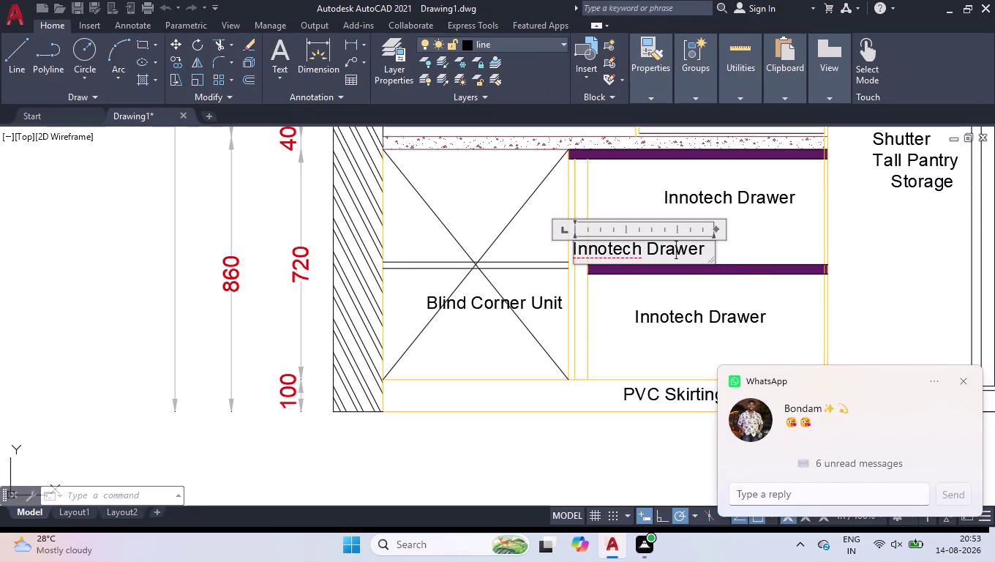
Change the copy beside the narrow strip to read 'Filler'.
key(f)
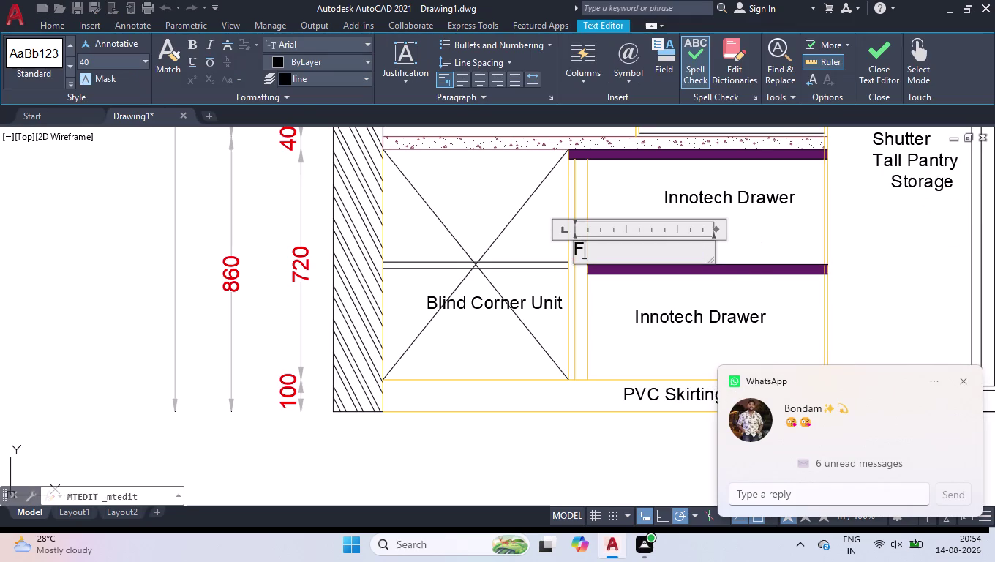
text(iller)
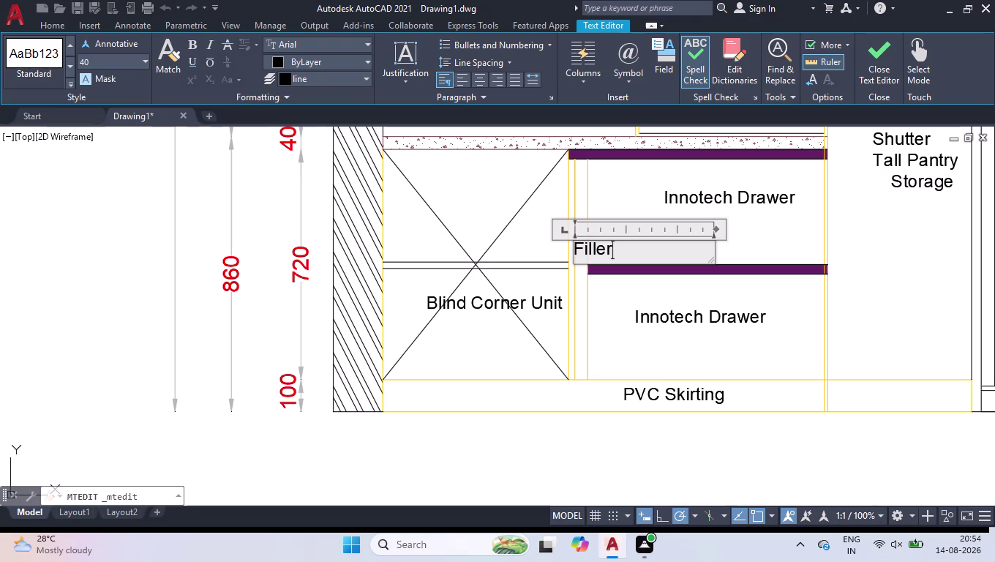
click(918, 314)
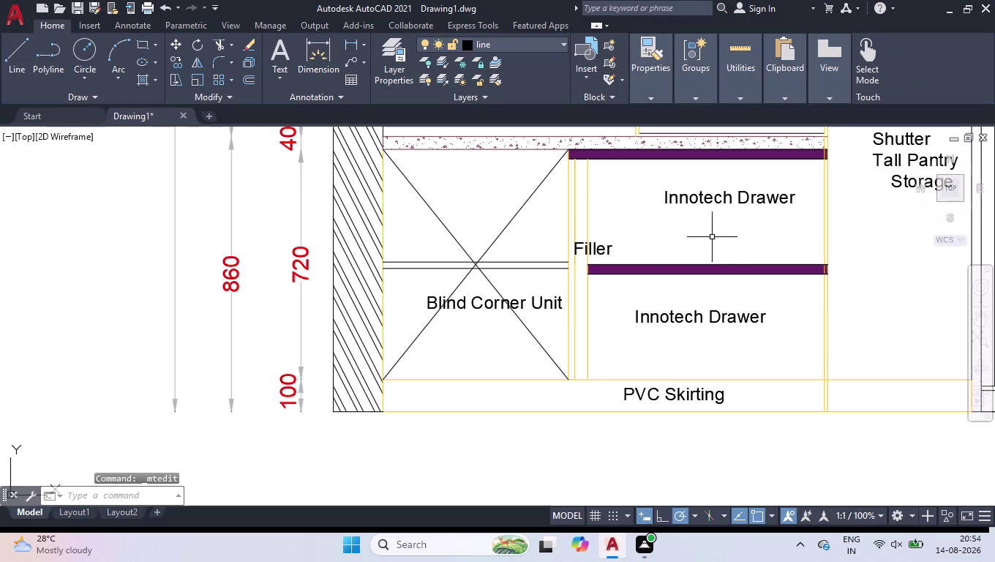
scroll(up, 3)
Rotate the Filler label 90° so it stands vertically in the filler strip.
click(541, 253)
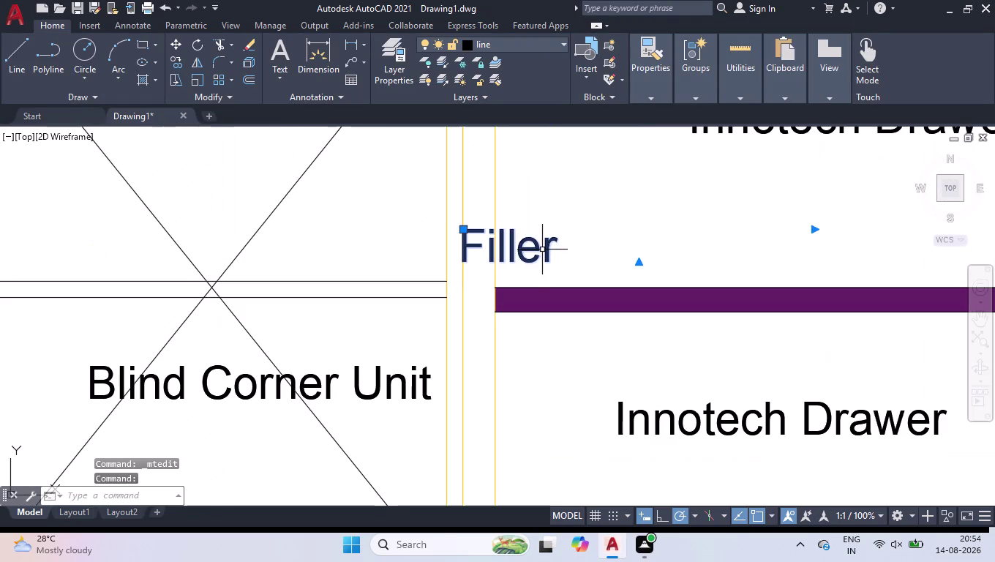
text(ro)
key(Return)
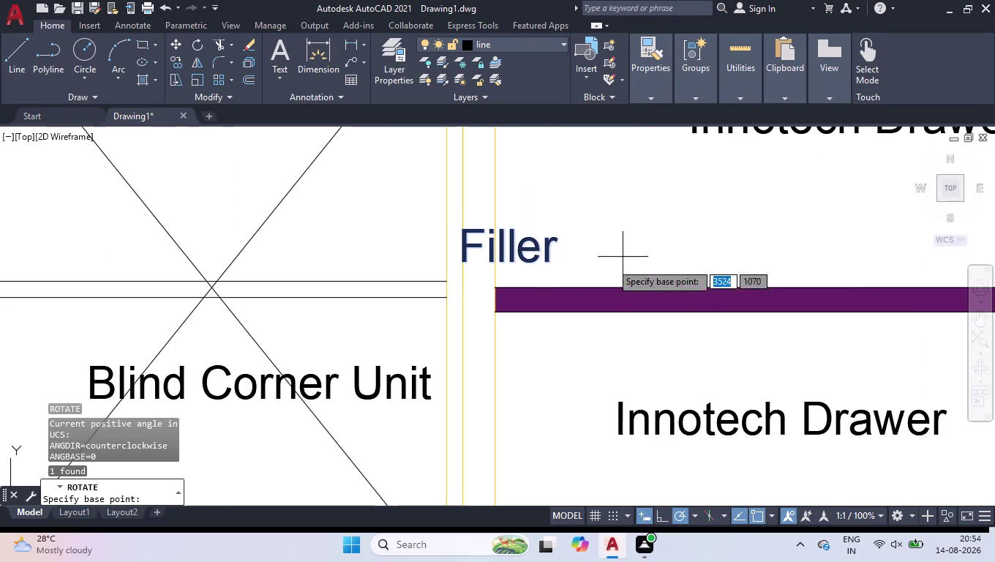
click(558, 241)
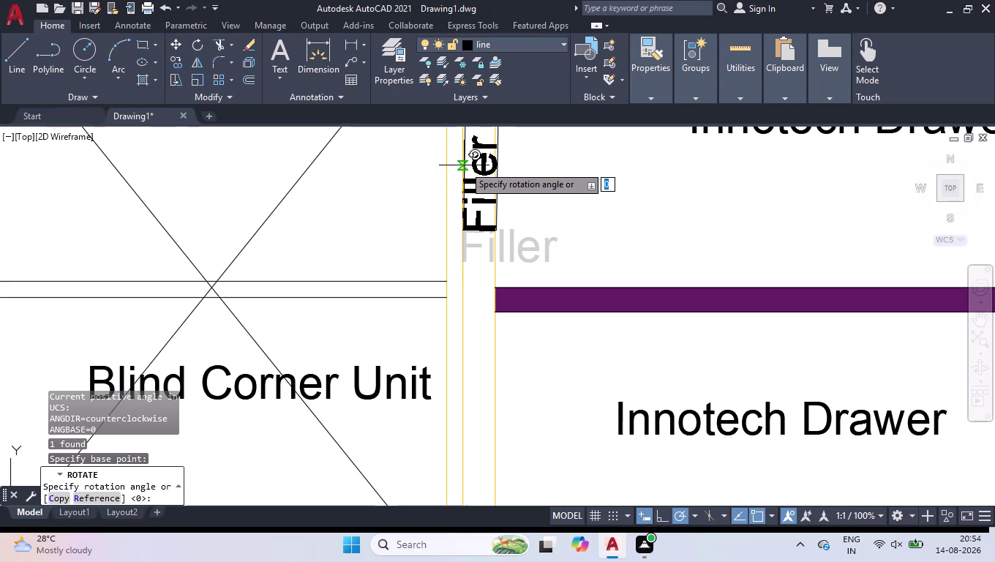
click(464, 165)
scroll(down, 3)
scroll(down, 3)
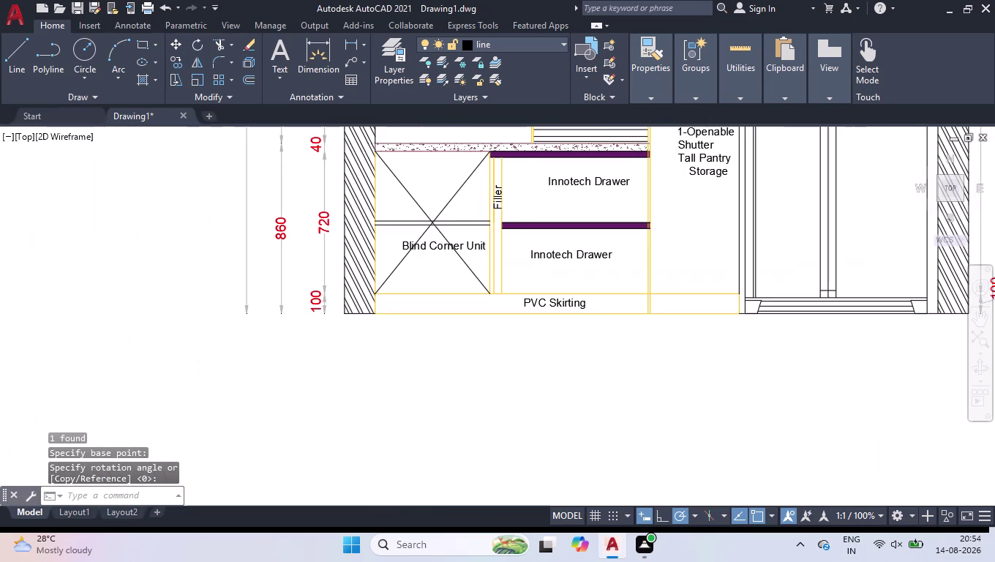
scroll(down, 3)
scroll(down, 3)
scroll(up, 3)
scroll(up, 3)
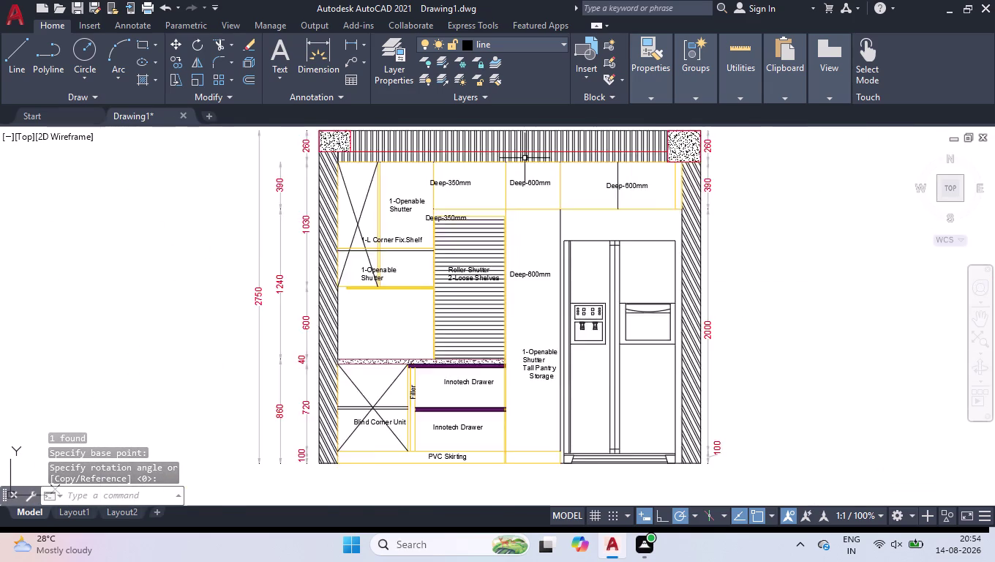
scroll(up, 3)
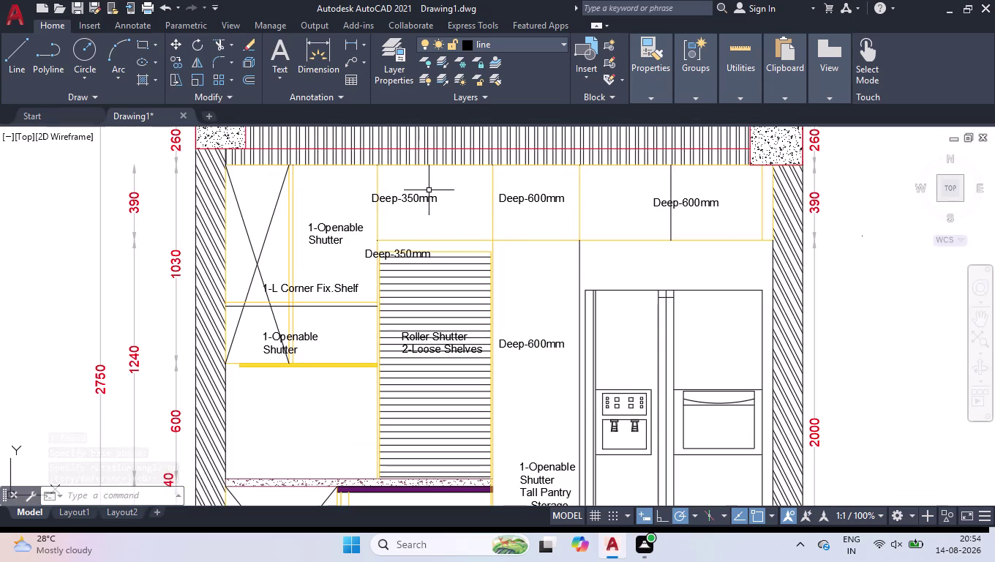
Select the five Deep-350mm and Deep-600mm depth notes.
click(432, 186)
click(417, 214)
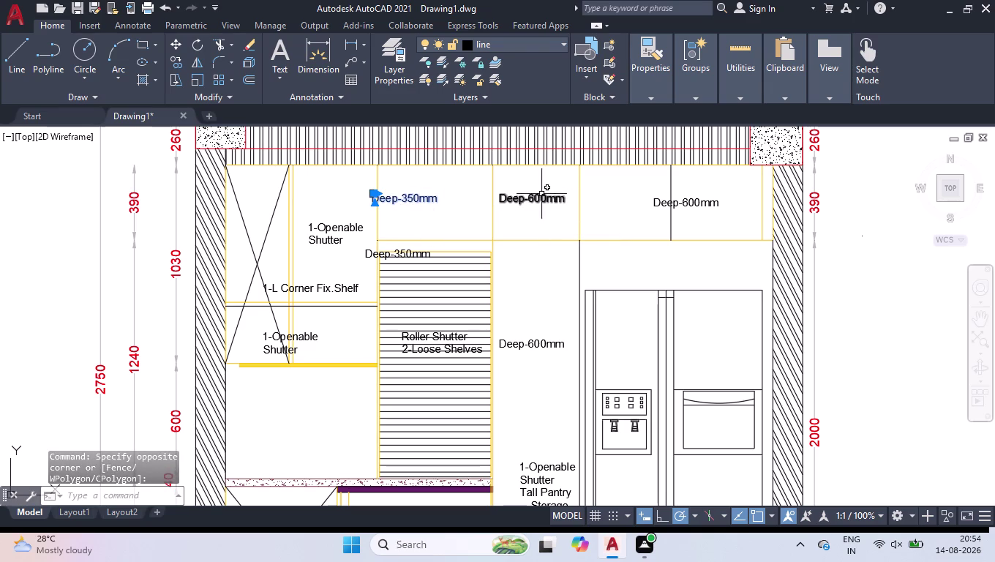
click(548, 193)
click(535, 215)
click(714, 193)
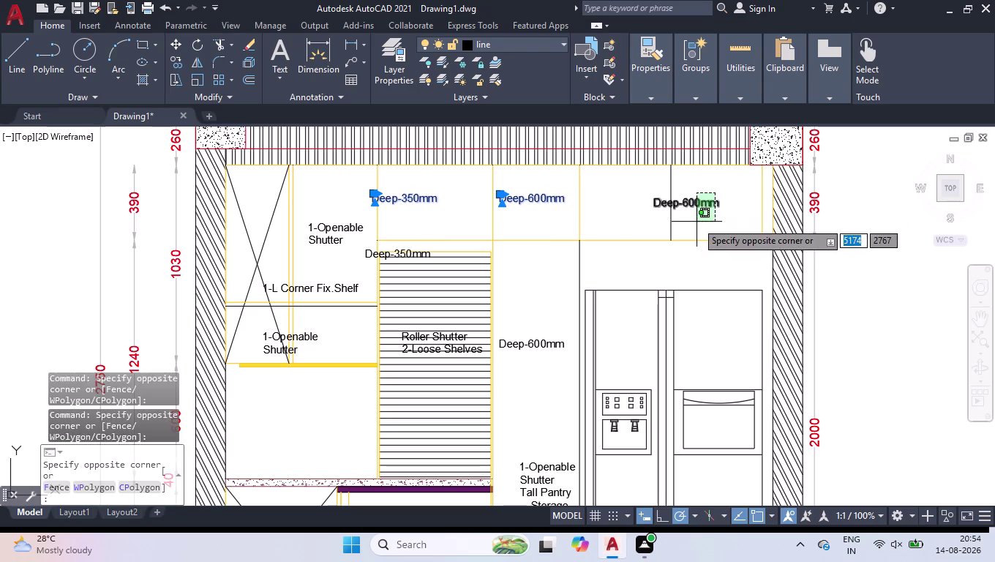
click(696, 221)
click(573, 328)
click(553, 358)
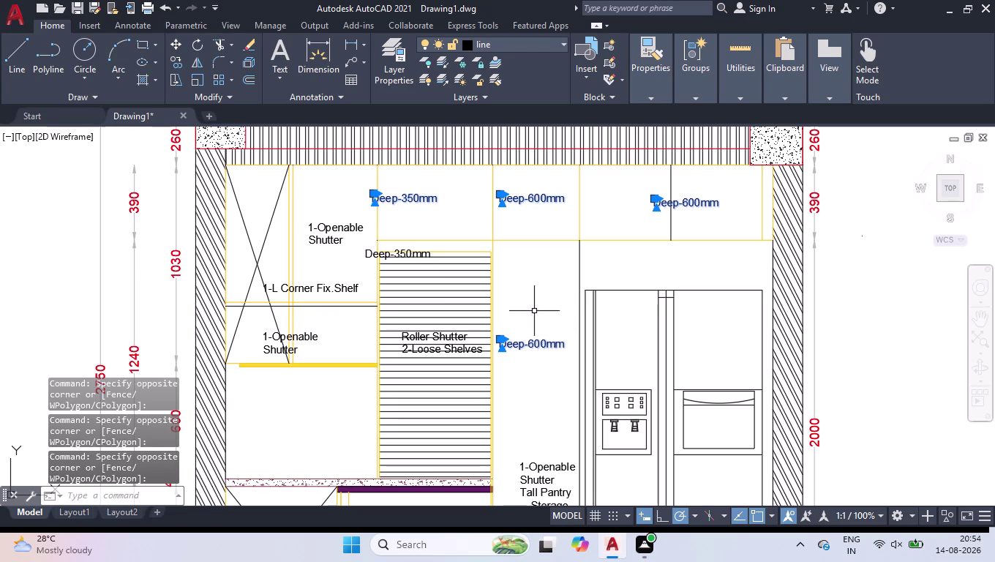
click(386, 250)
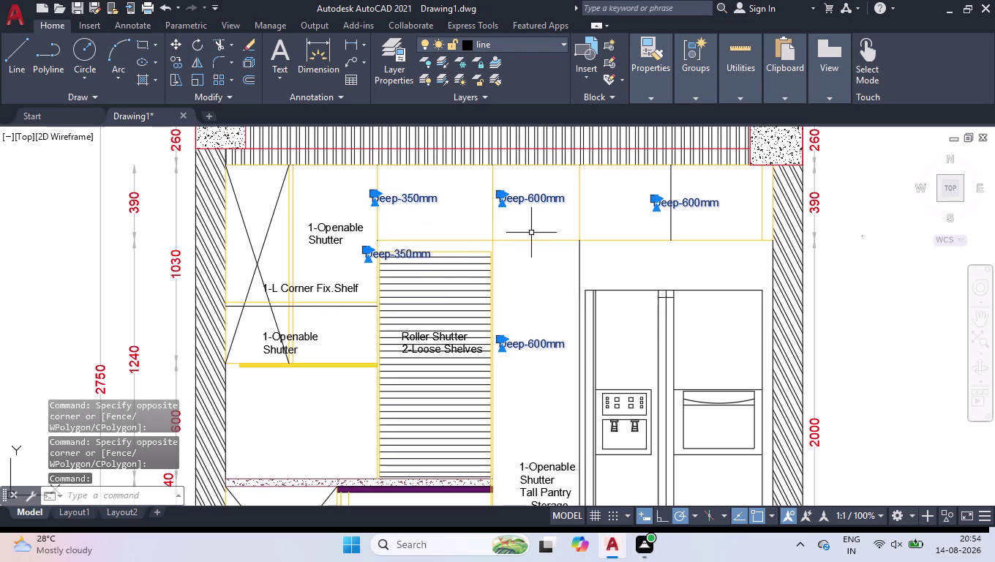
scroll(down, 3)
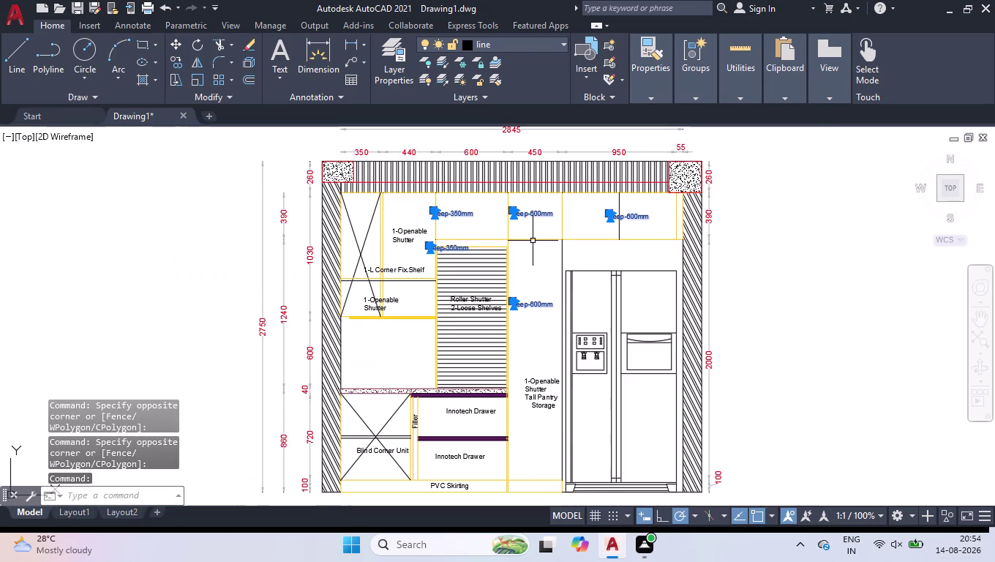
Change the selected depth notes' colour to red.
key(ctrl+1)
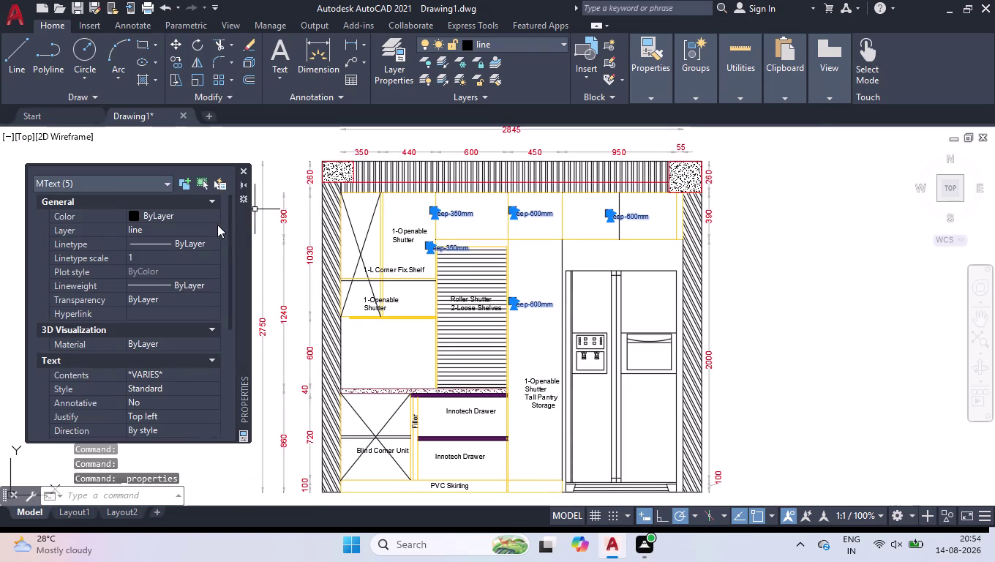
double_click(215, 218)
click(173, 255)
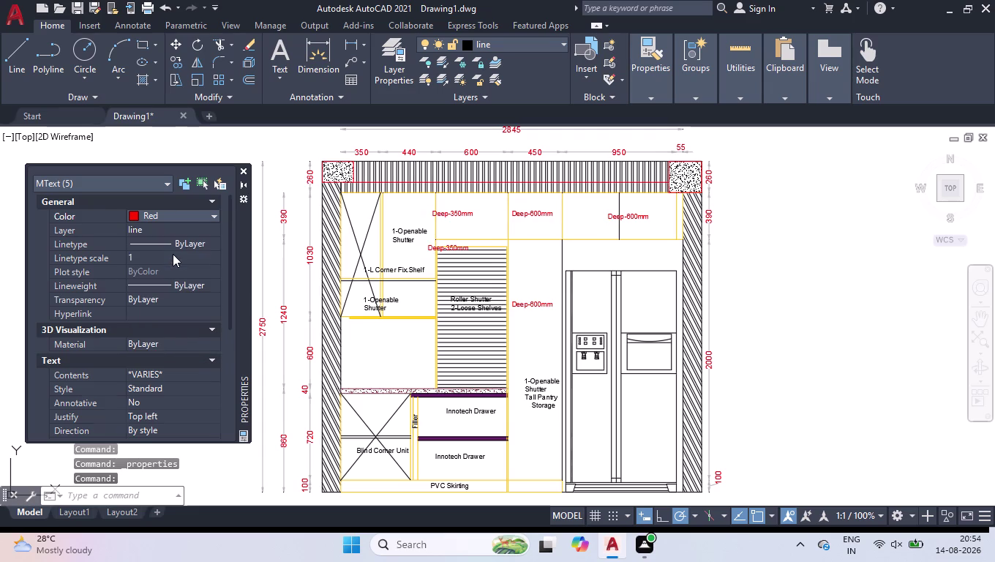
click(249, 175)
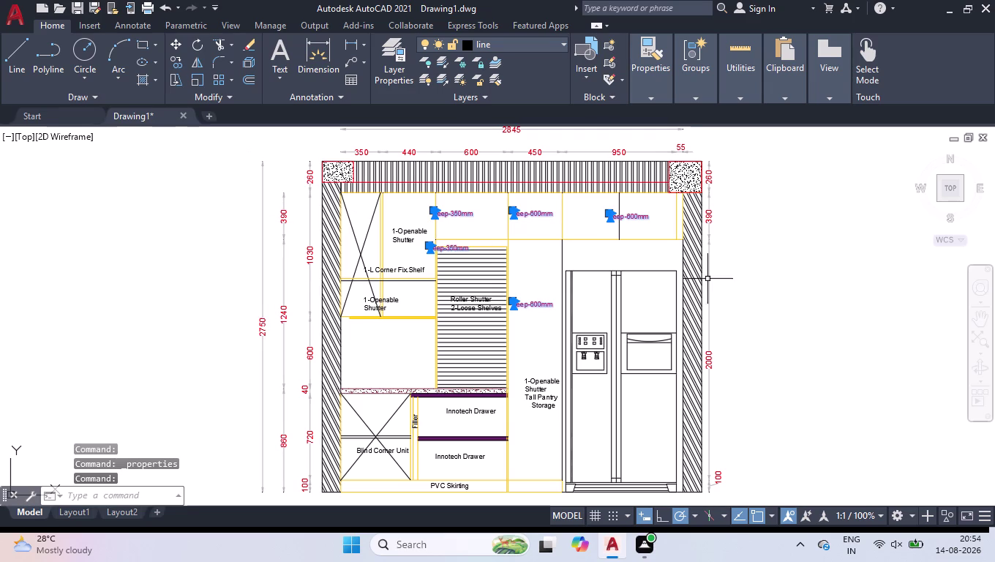
key(Return)
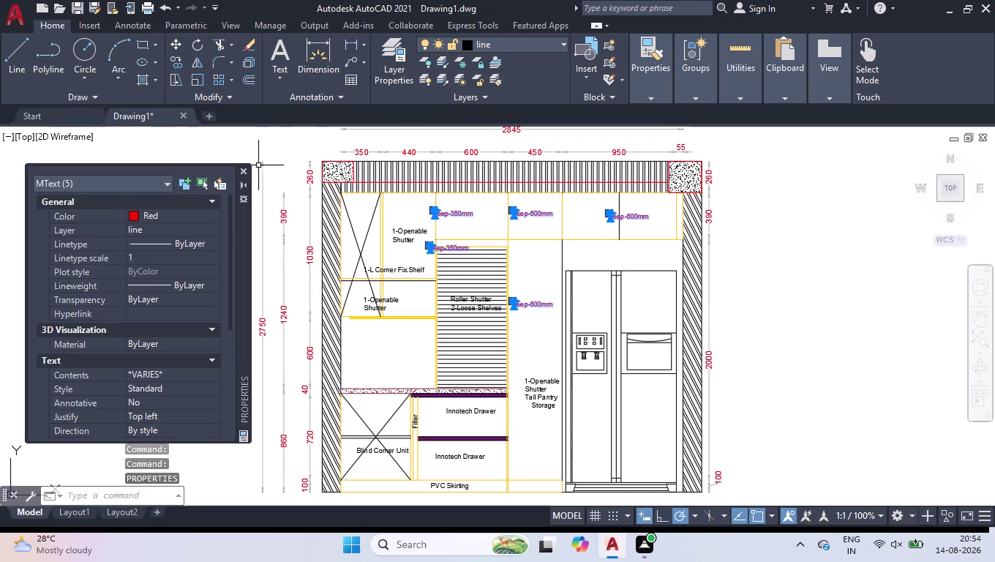
click(244, 172)
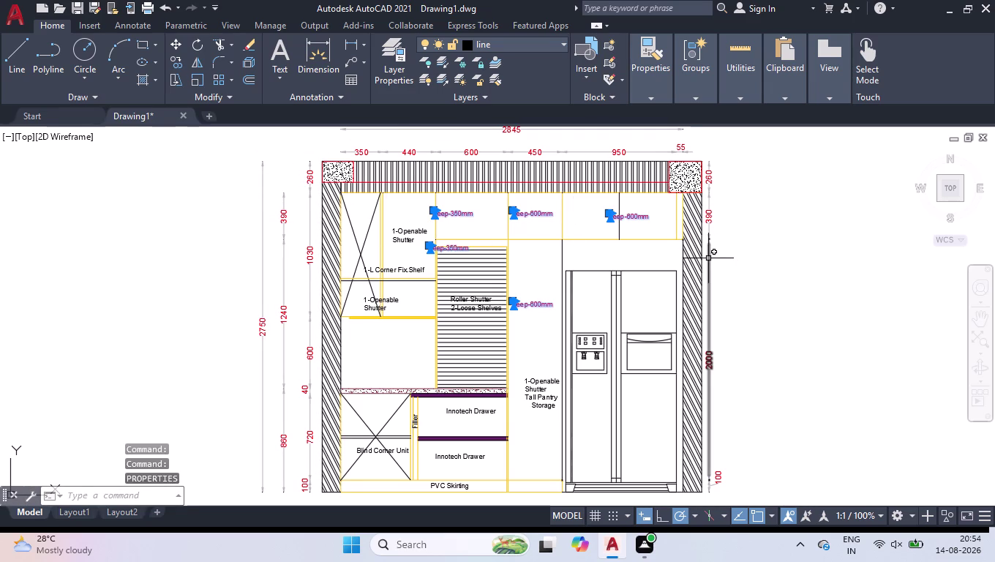
key(l)
key(Return)
Cancel the unfinished line, zoom in, and start a multileader near the openable shutter.
key(Return)
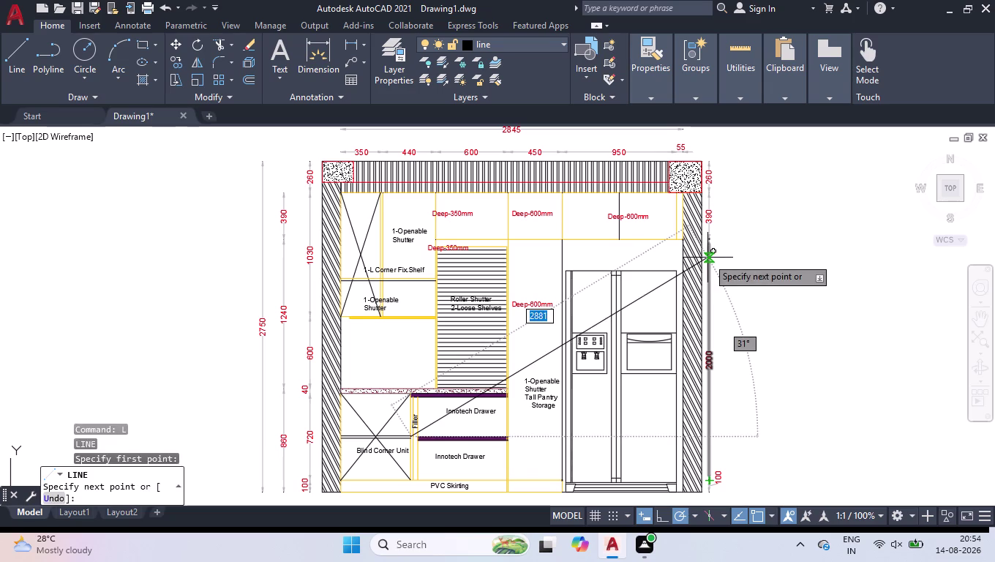
key(Return)
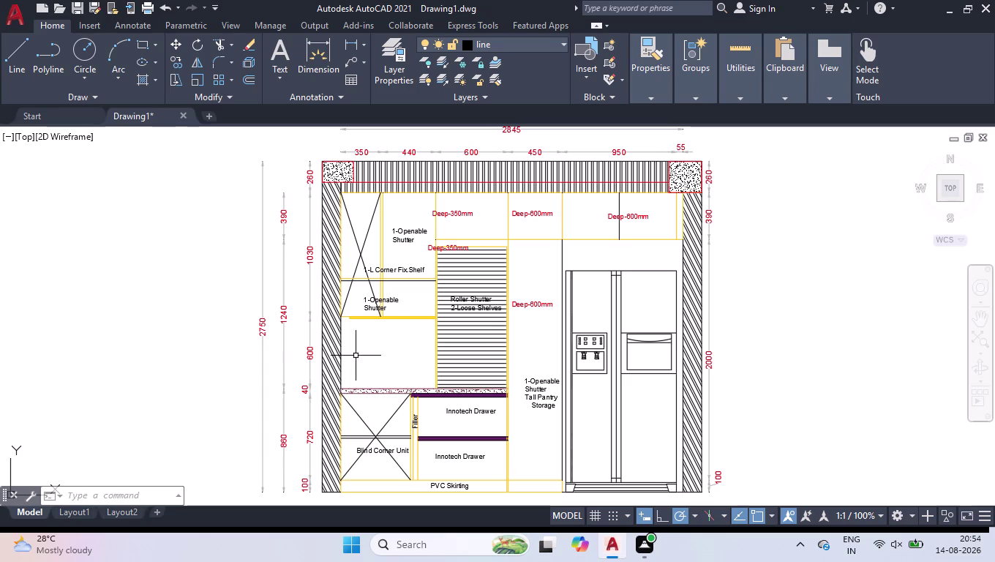
scroll(up, 3)
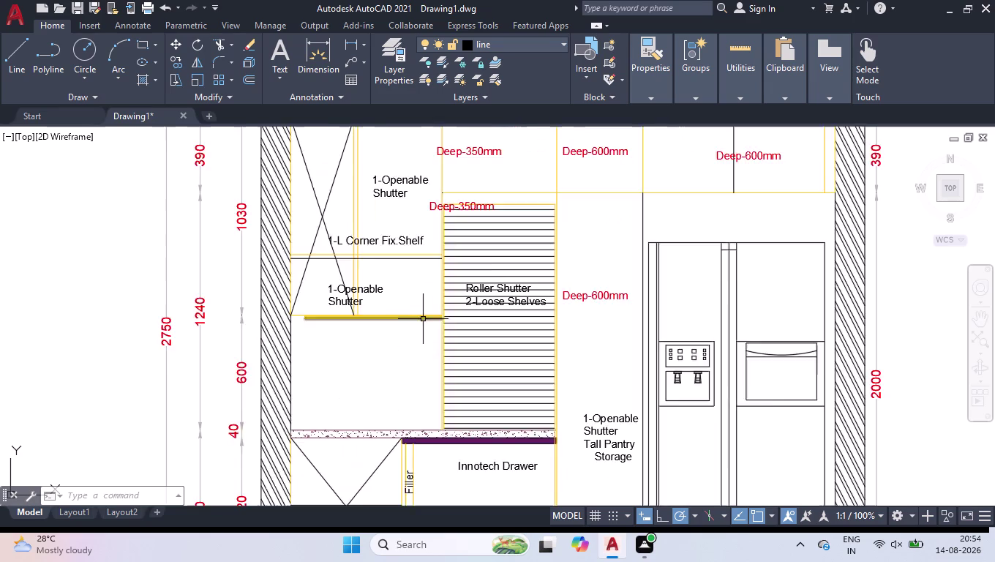
scroll(up, 3)
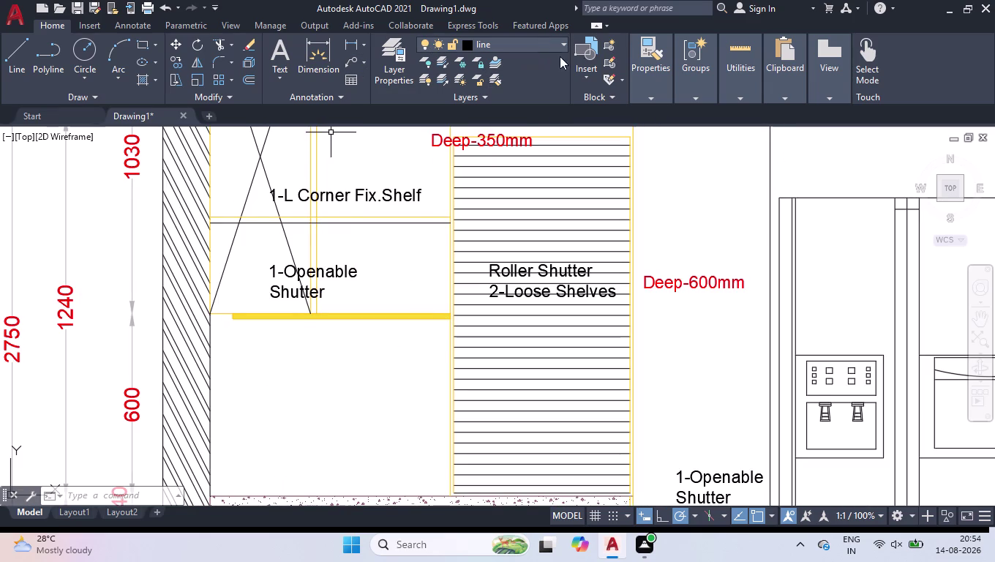
click(353, 61)
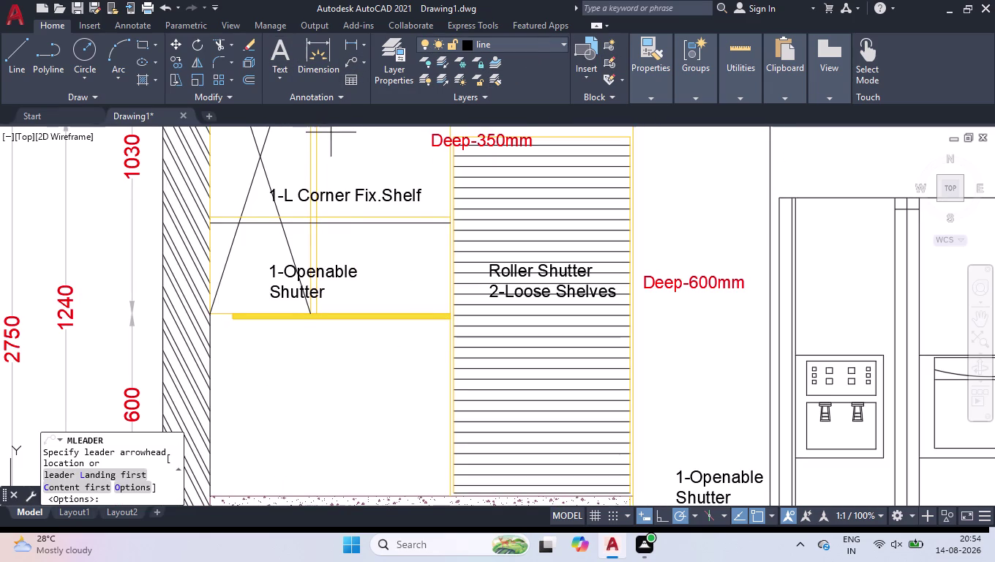
Add a multileader pointing at the yellow profile line with the text 'Profile Light'.
click(261, 319)
click(281, 374)
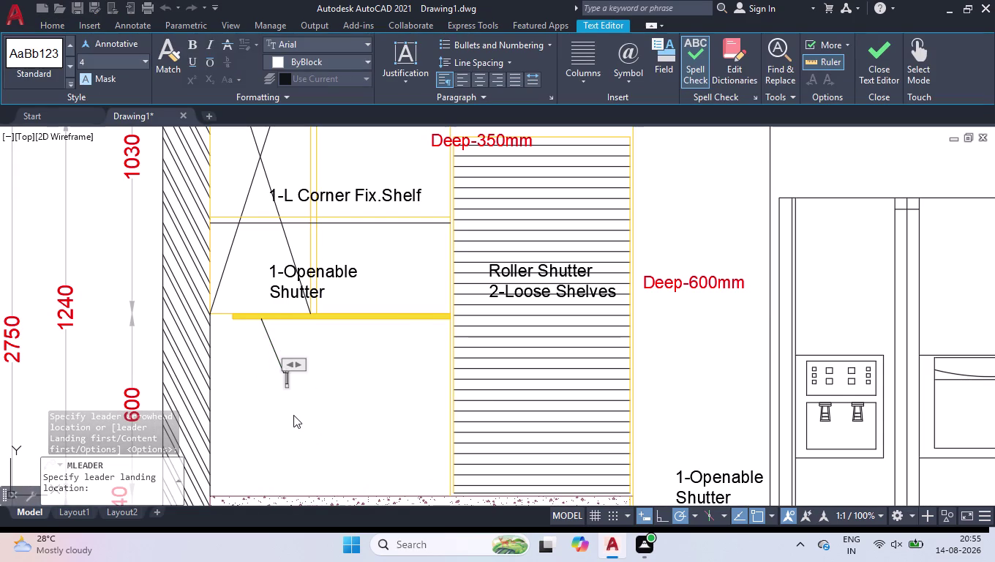
key(BackSpace)
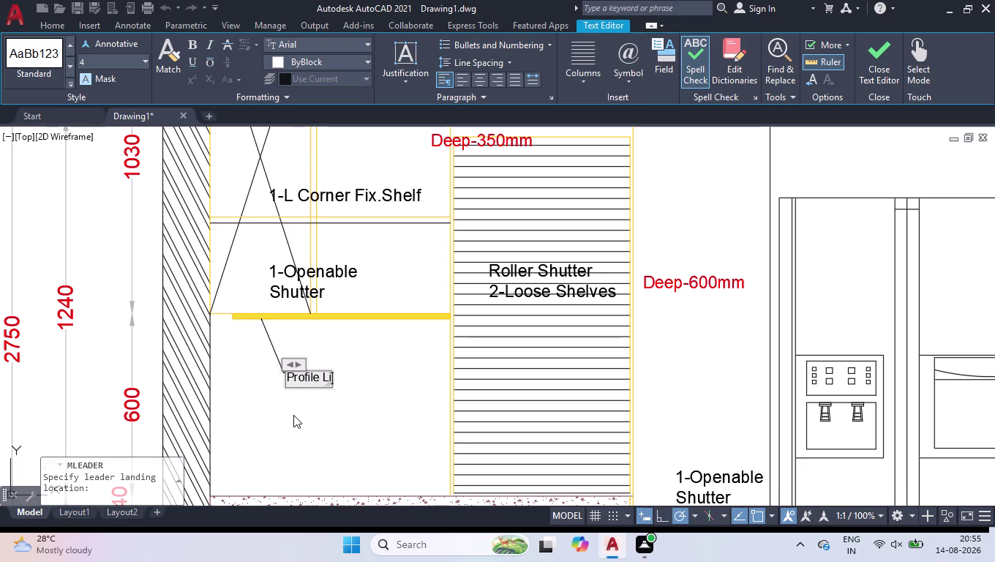
text(ght)
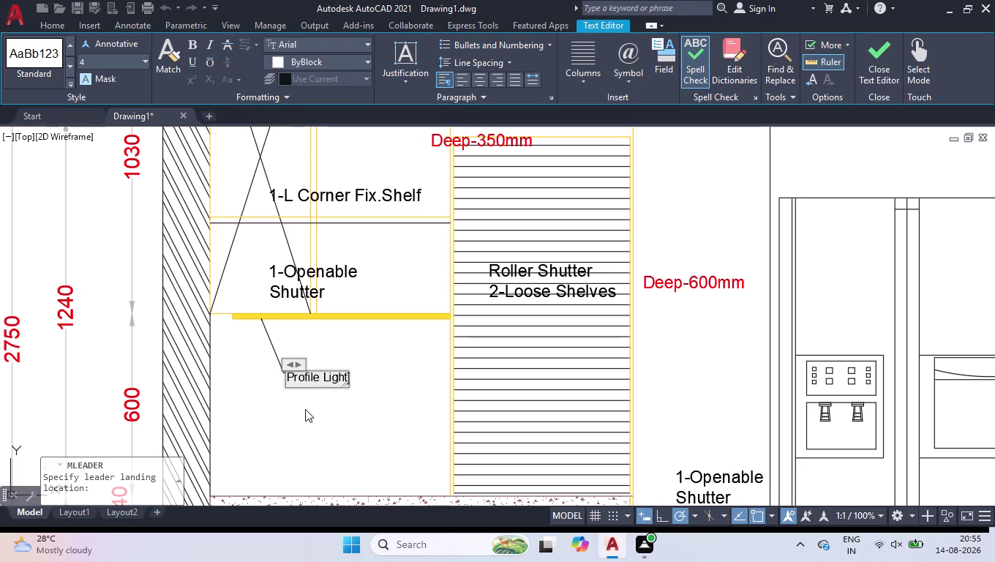
click(306, 409)
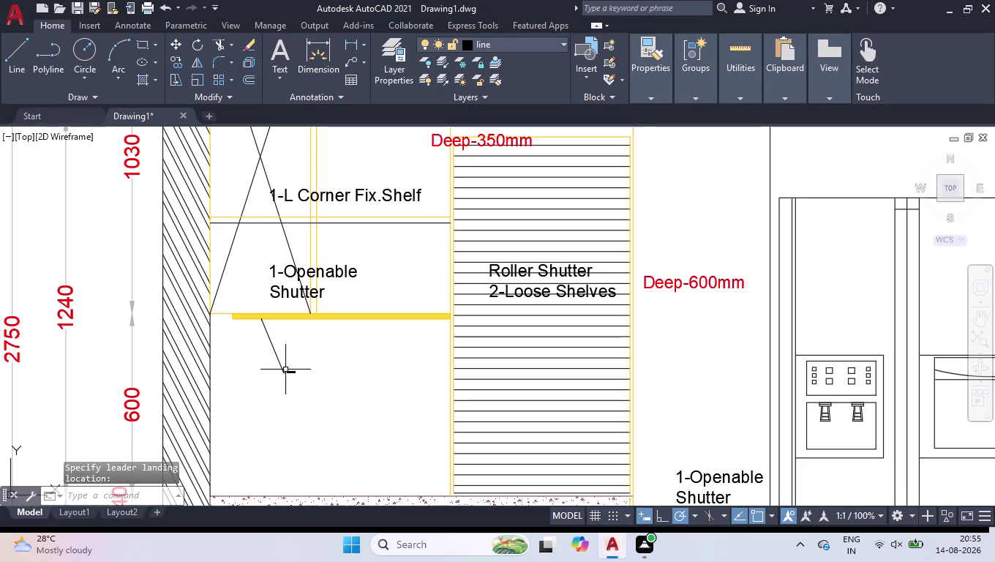
click(300, 364)
Select the Profile Light leader and review its colour, type, linetype and lineweight unchanged.
click(264, 411)
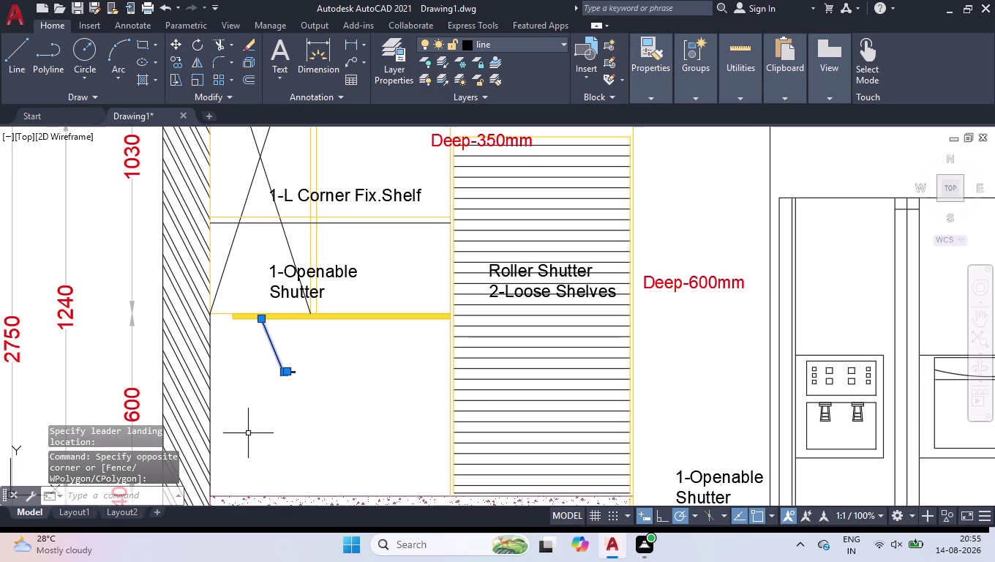
key(ctrl+1)
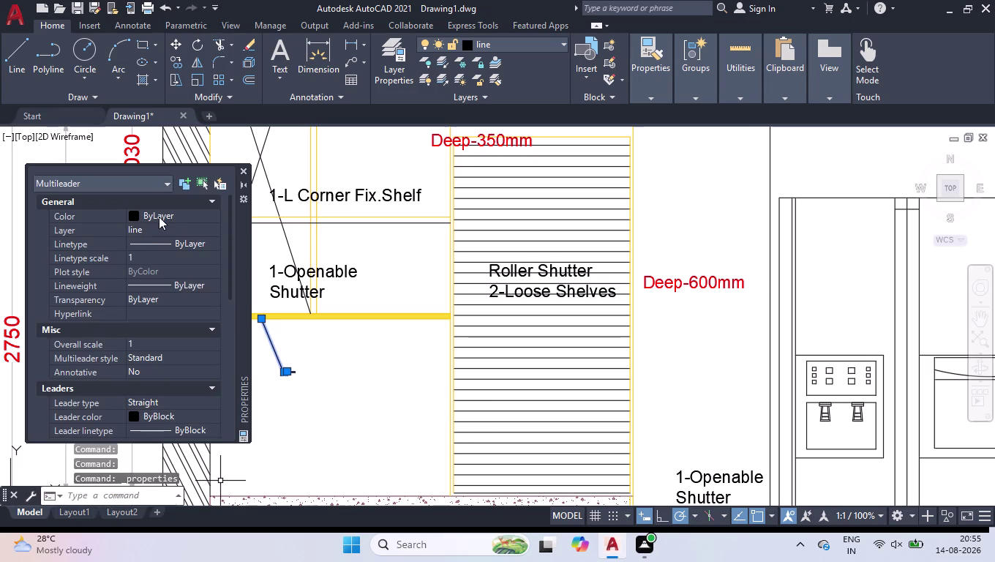
double_click(158, 216)
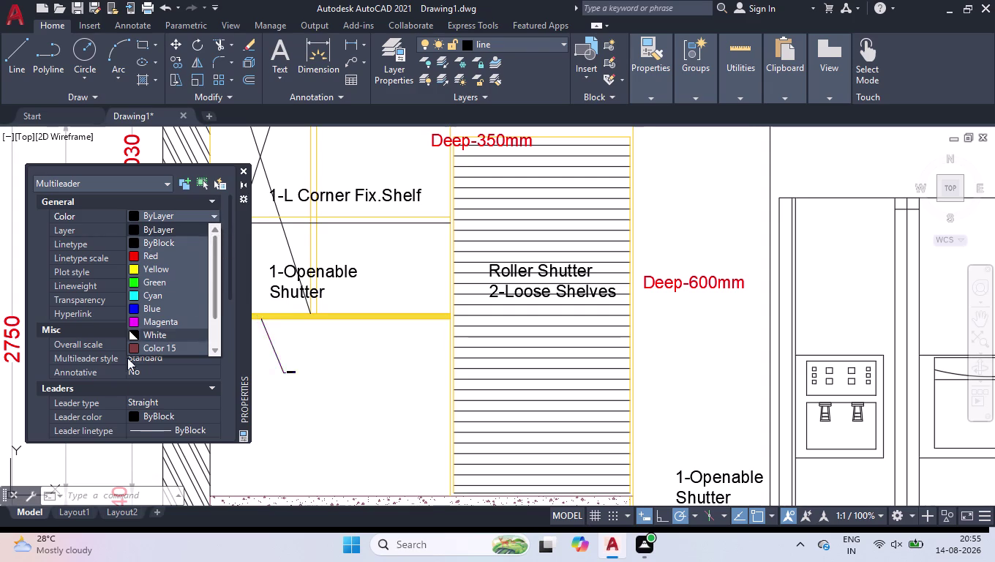
click(117, 385)
scroll(down, 3)
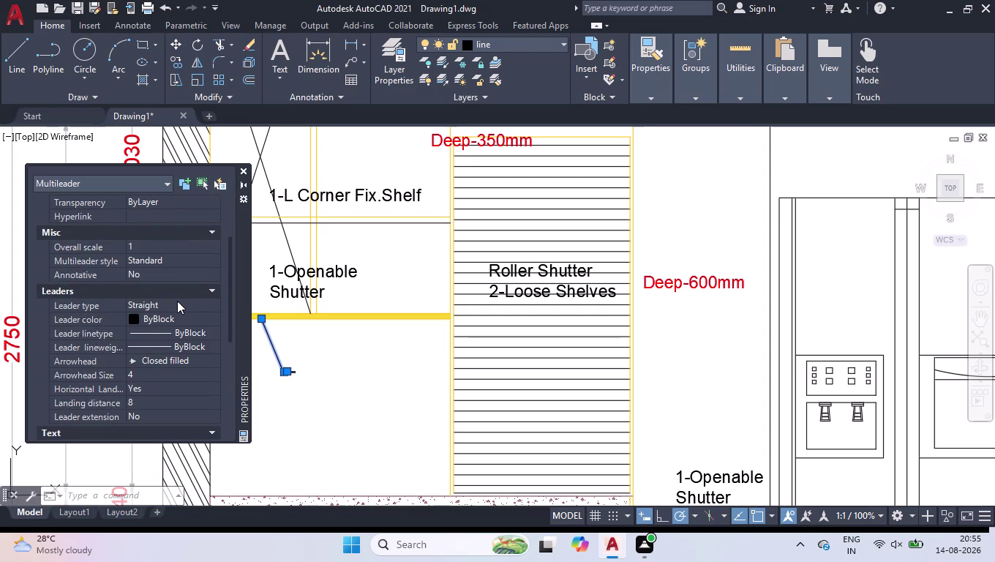
click(177, 299)
click(177, 299)
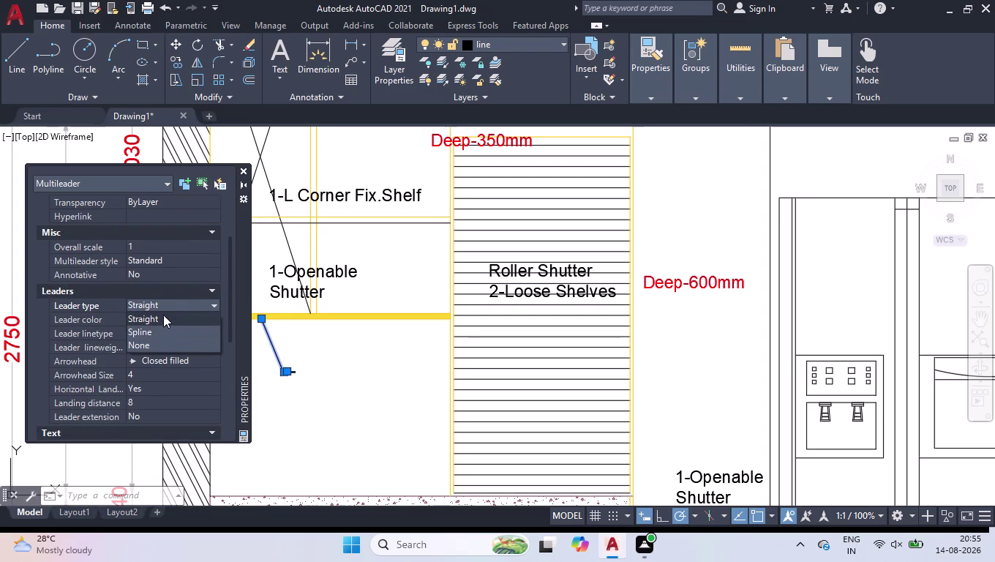
click(164, 316)
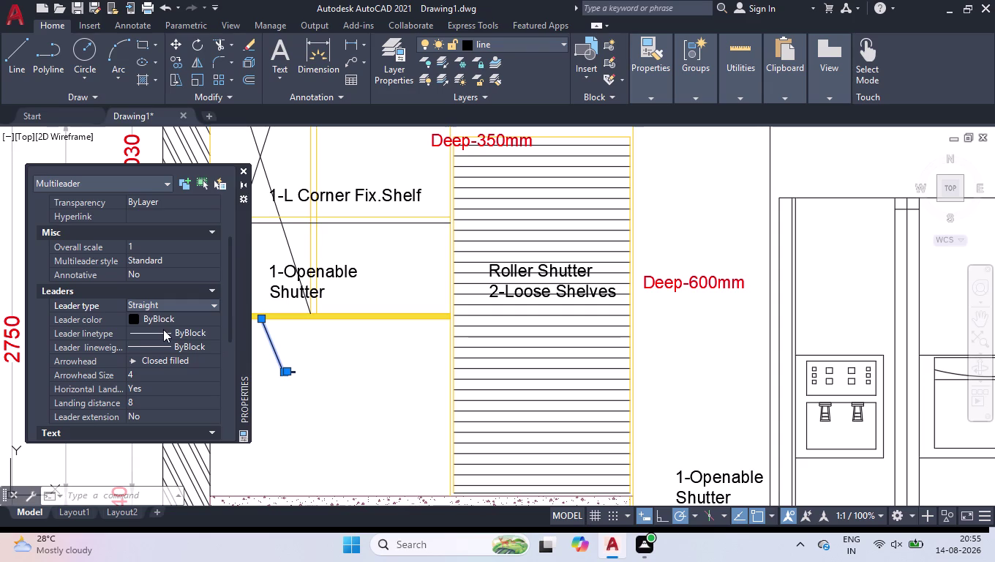
click(163, 329)
click(163, 329)
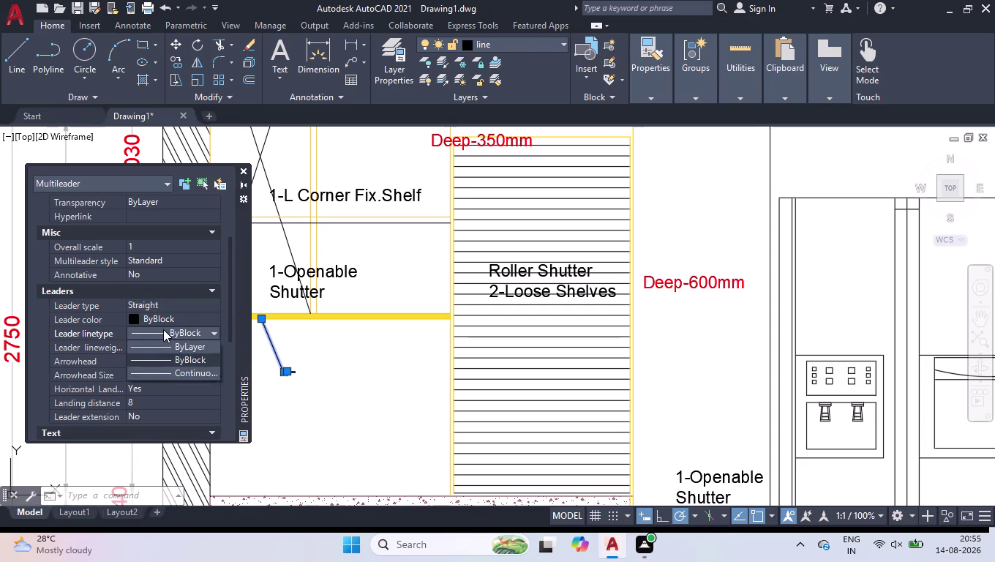
click(163, 329)
click(164, 342)
click(163, 341)
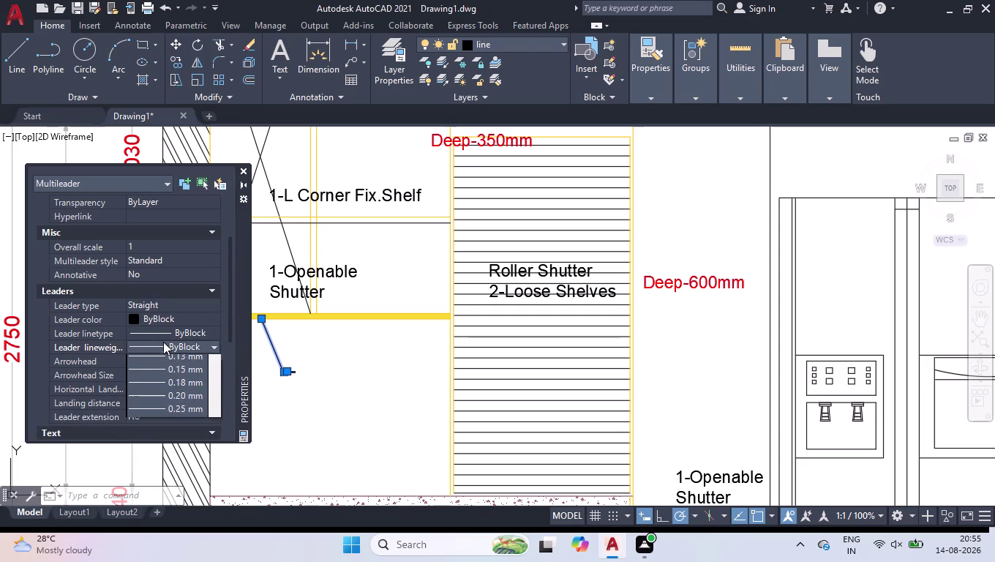
click(163, 342)
Set the leader's arrowhead size to 20.
click(146, 371)
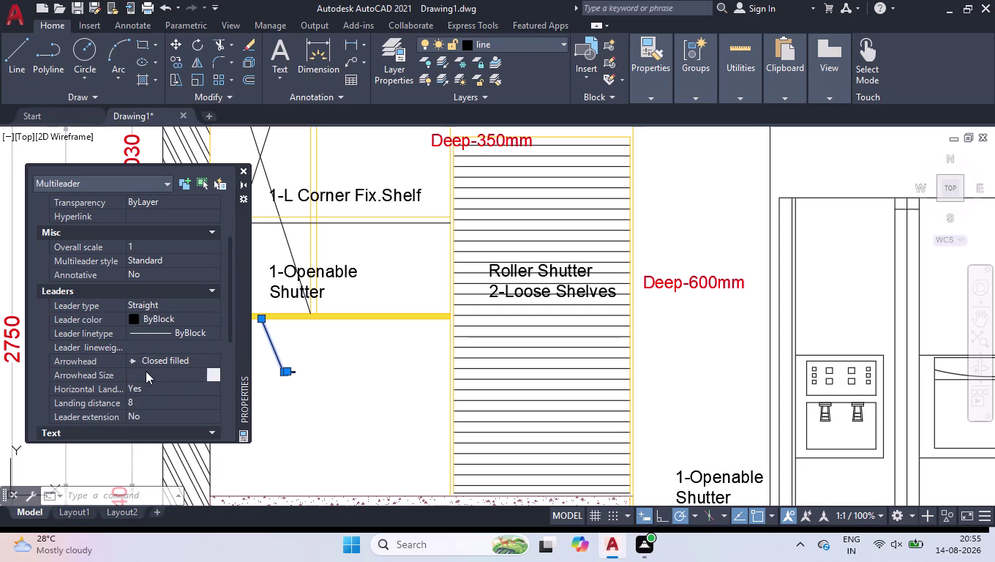
text(10)
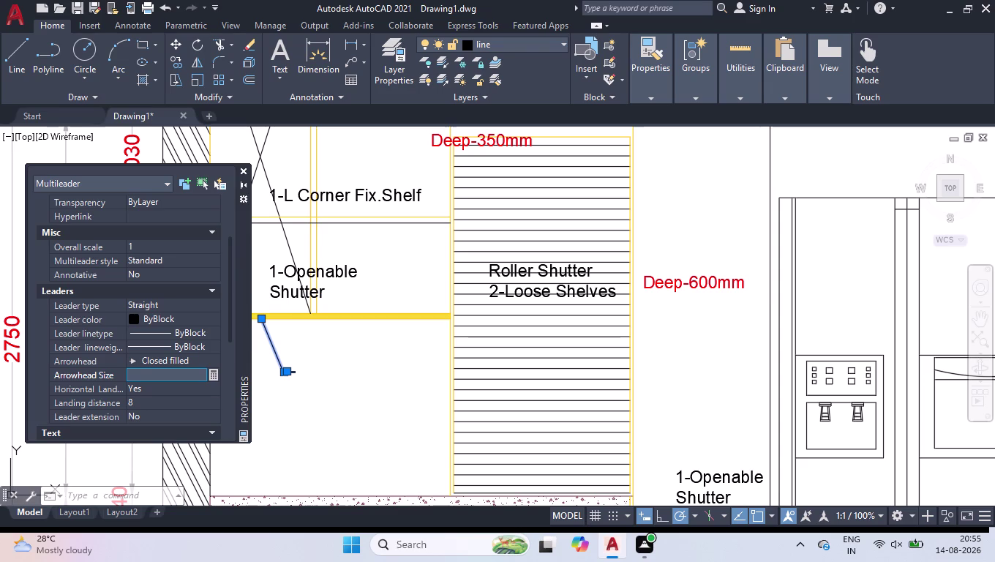
key(Return)
click(145, 371)
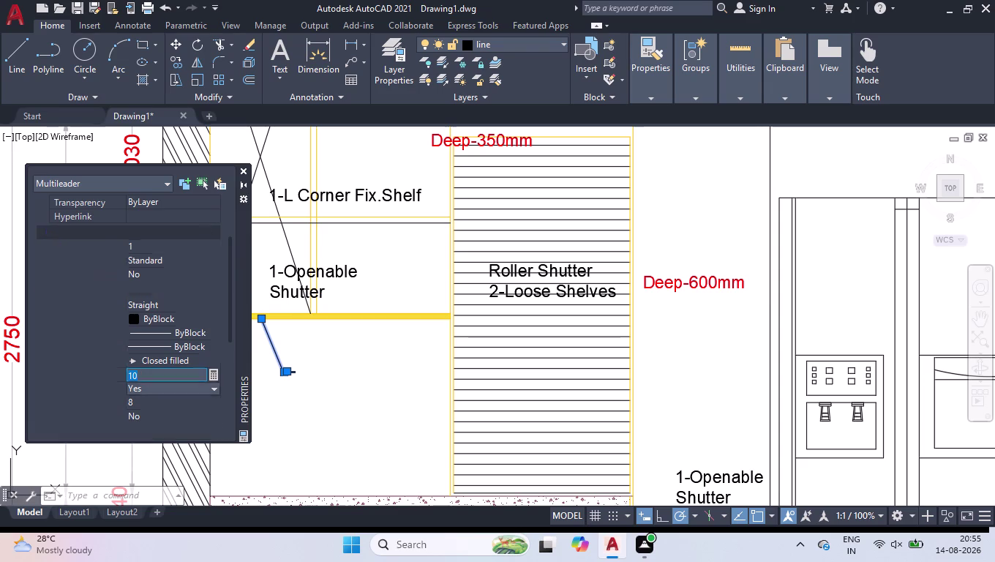
text(20)
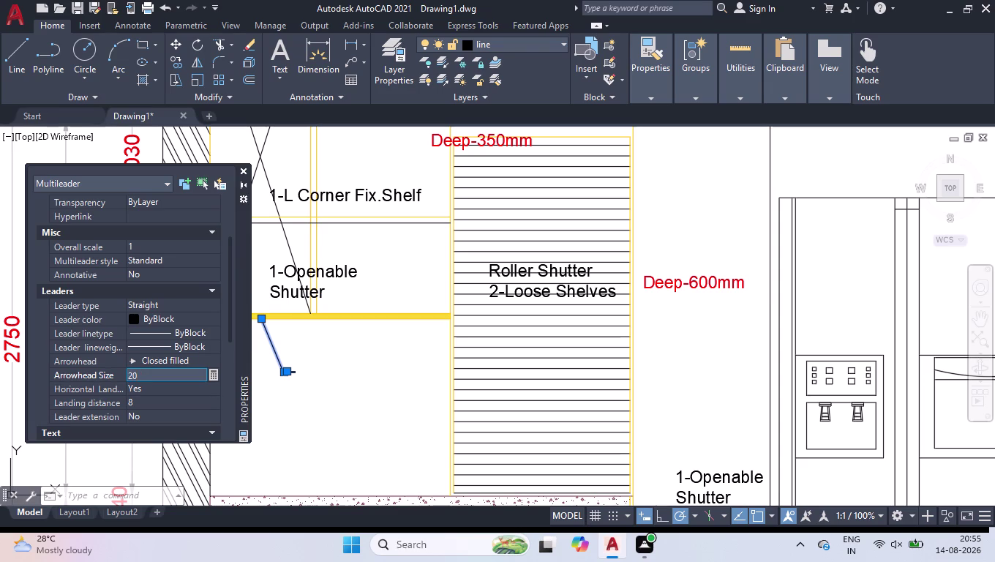
key(Return)
scroll(down, 3)
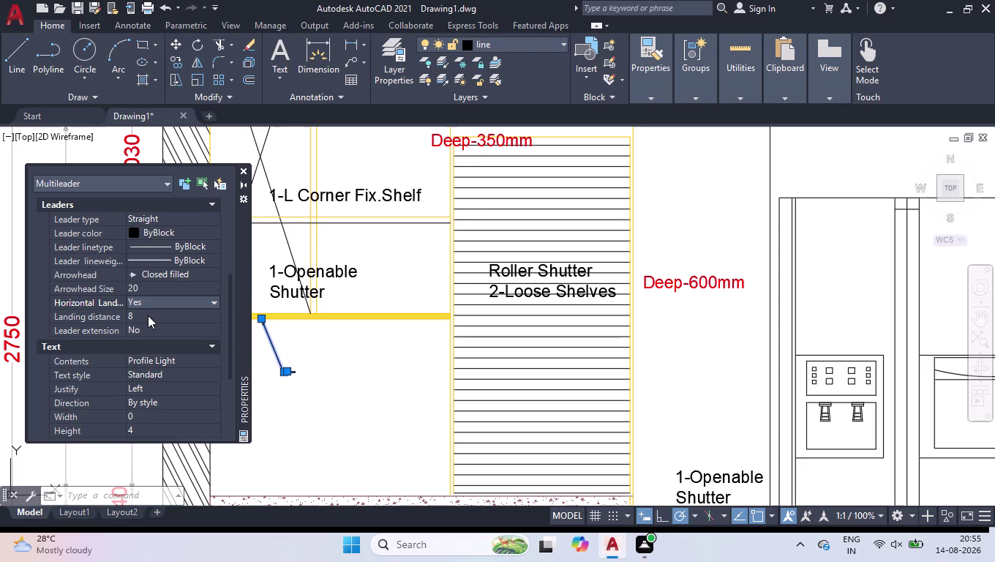
Set the Profile Light leader's landing distance to 30.
click(148, 316)
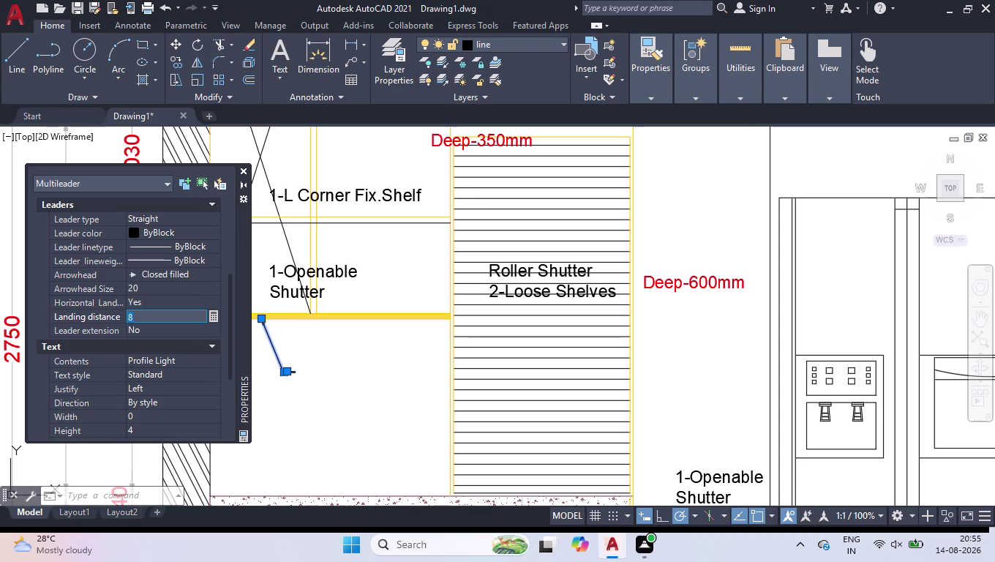
text(15)
key(Return)
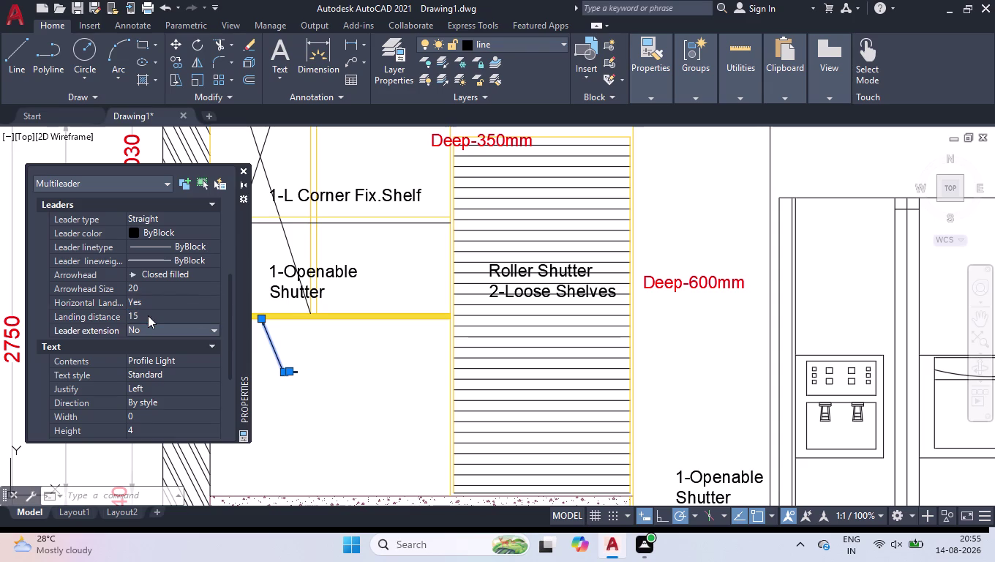
click(149, 315)
text(3)
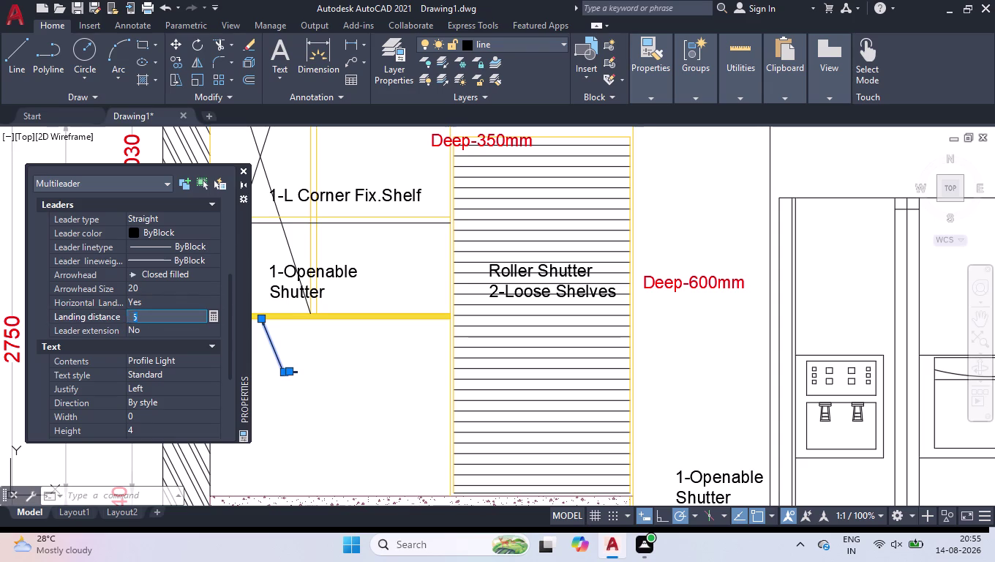
text(0)
key(Return)
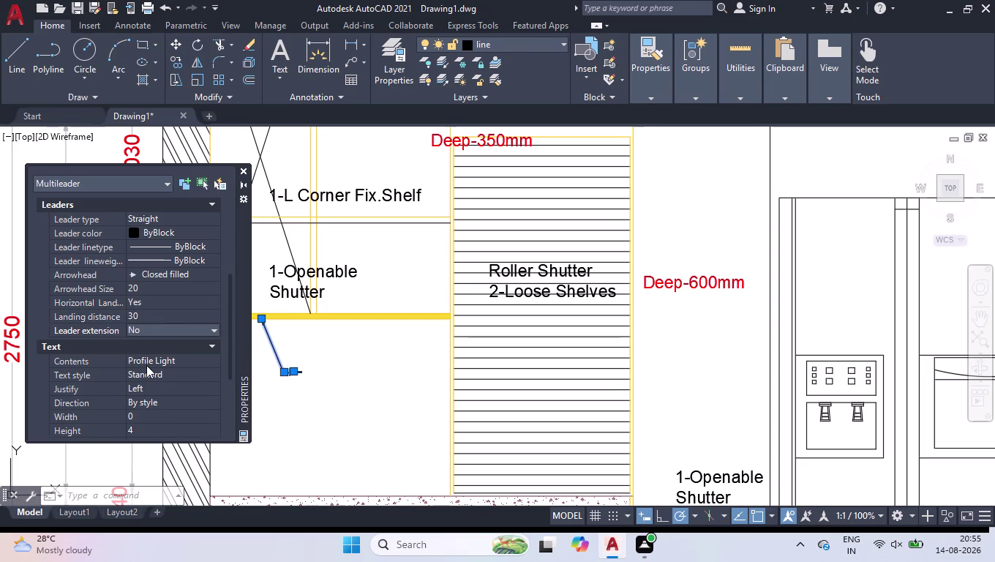
scroll(down, 3)
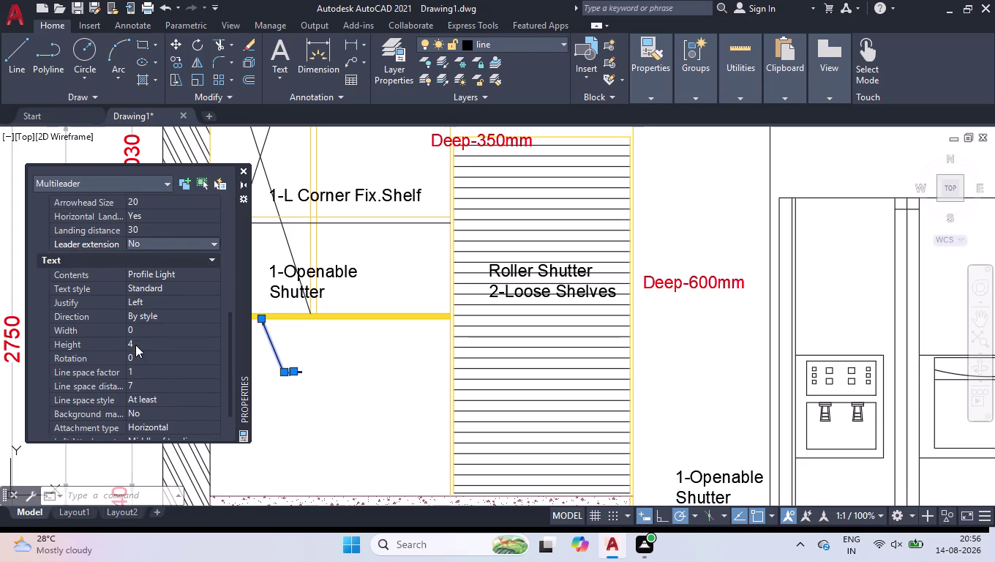
Set the leader text height to 40 and close the Properties palette.
click(135, 344)
text(20)
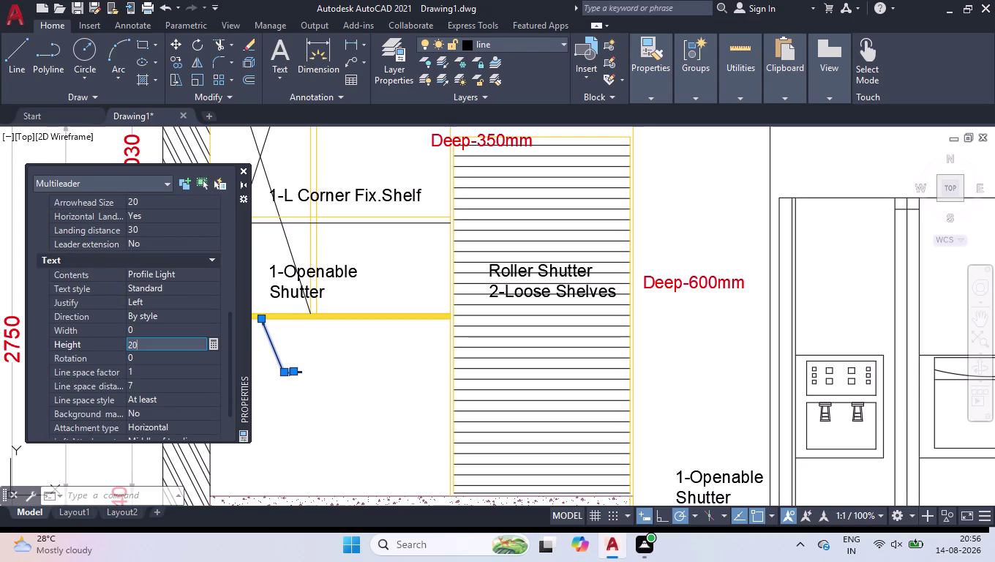
key(Return)
click(135, 345)
text(3)
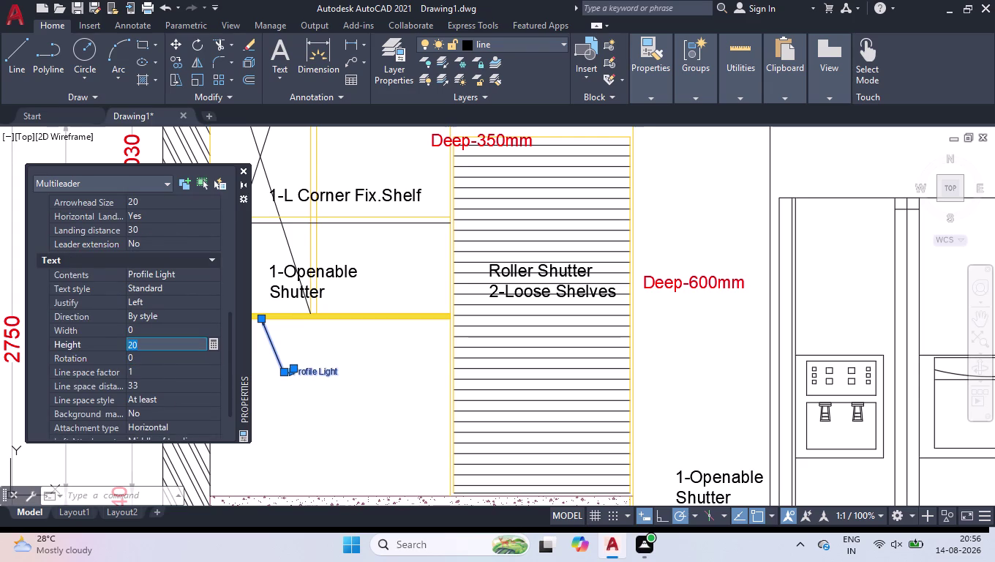
text(0)
key(Return)
click(179, 349)
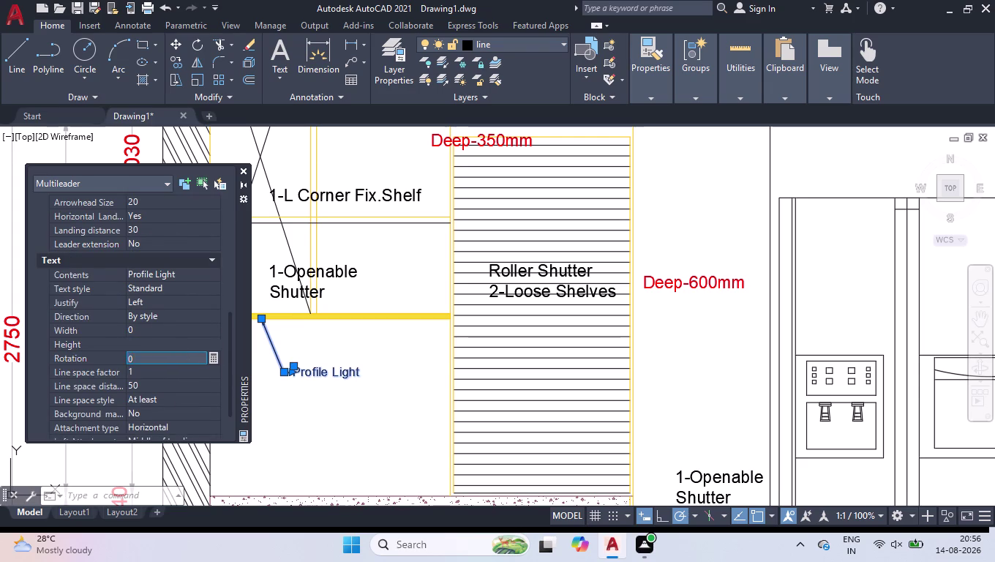
text(40)
key(Return)
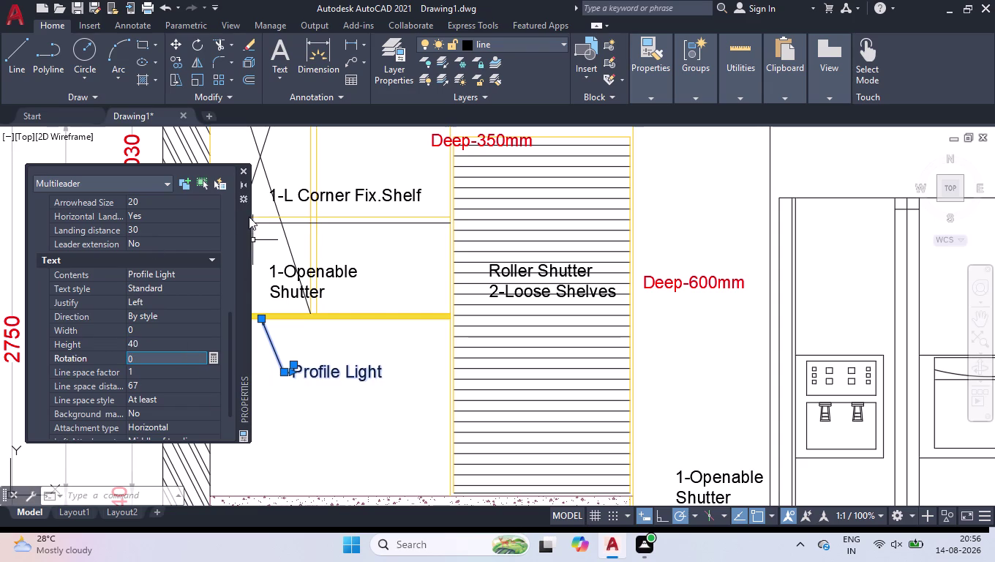
click(243, 169)
Stretch the Profile Light text to the right to lengthen its landing line.
scroll(up, 3)
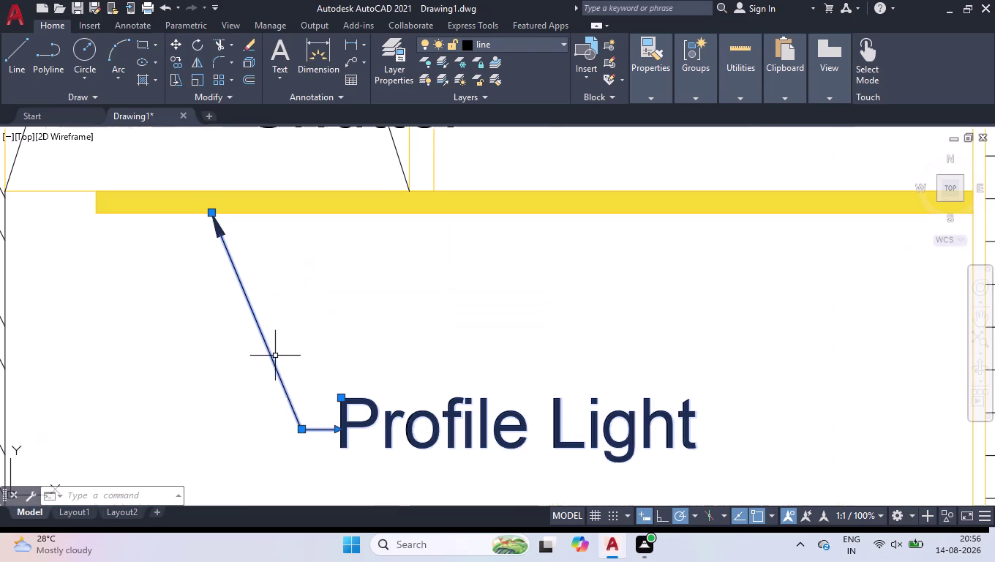
click(339, 429)
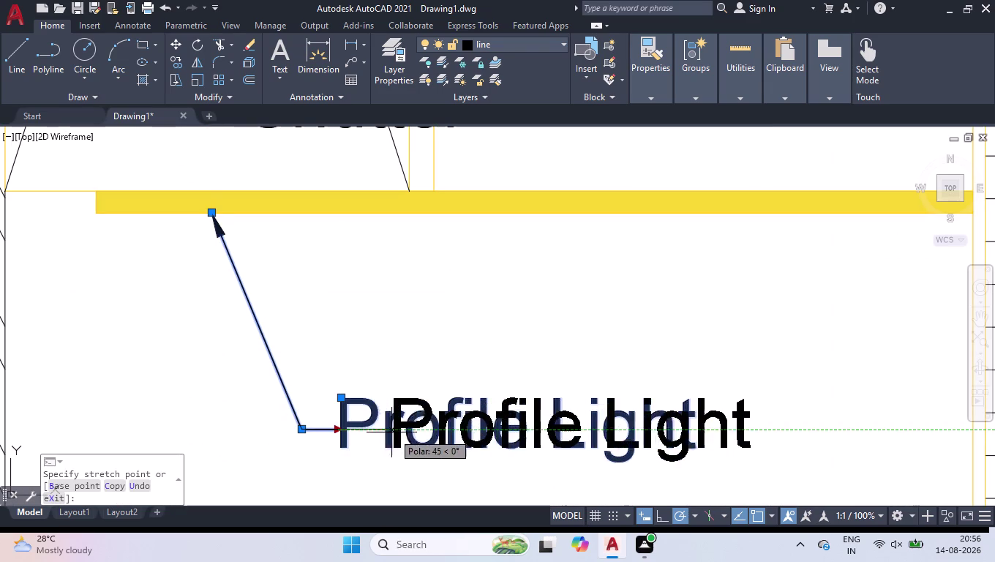
click(384, 427)
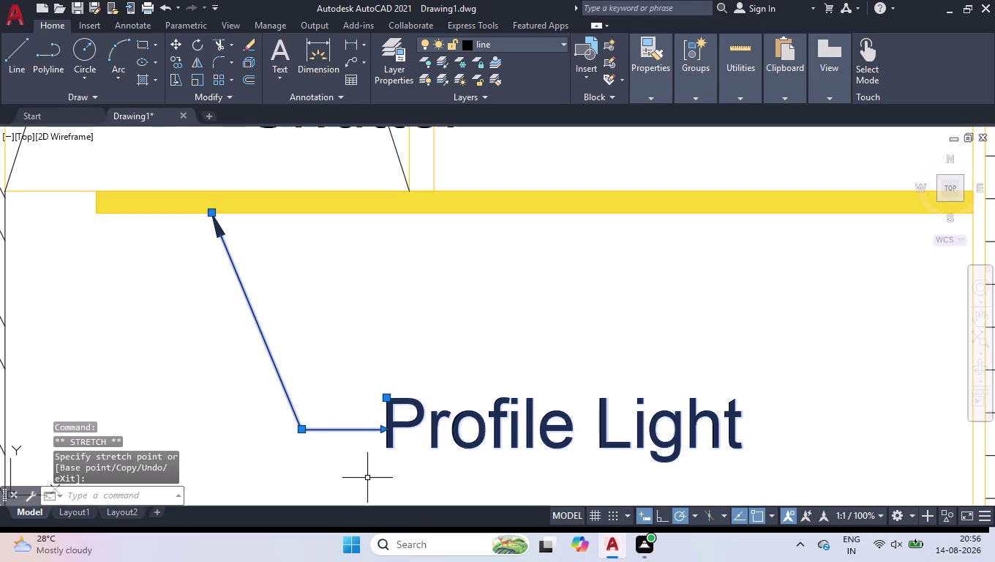
scroll(down, 3)
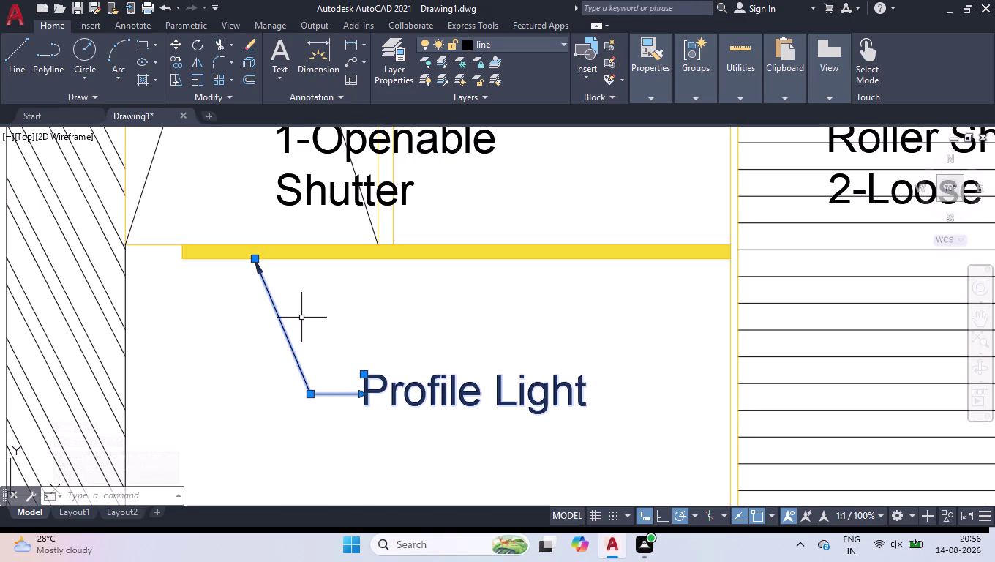
key(ctrl+1)
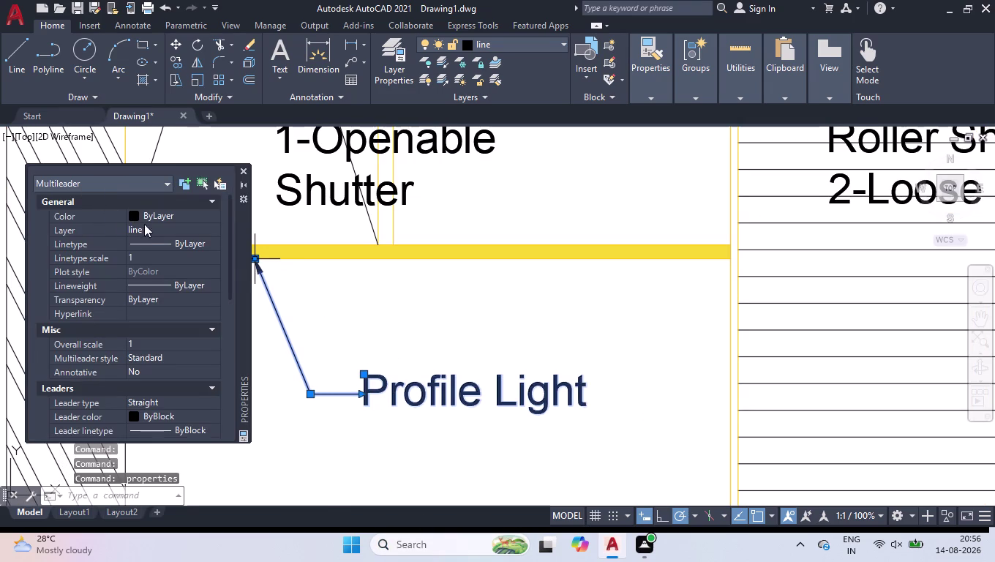
Set the Profile Light leader colour to blue and close the palette.
scroll(down, 3)
double_click(183, 332)
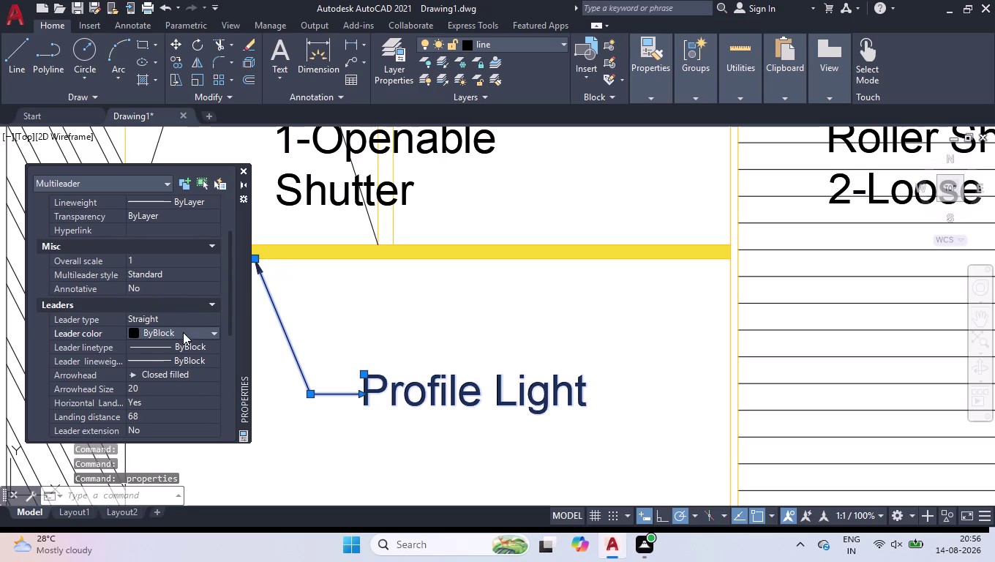
click(179, 410)
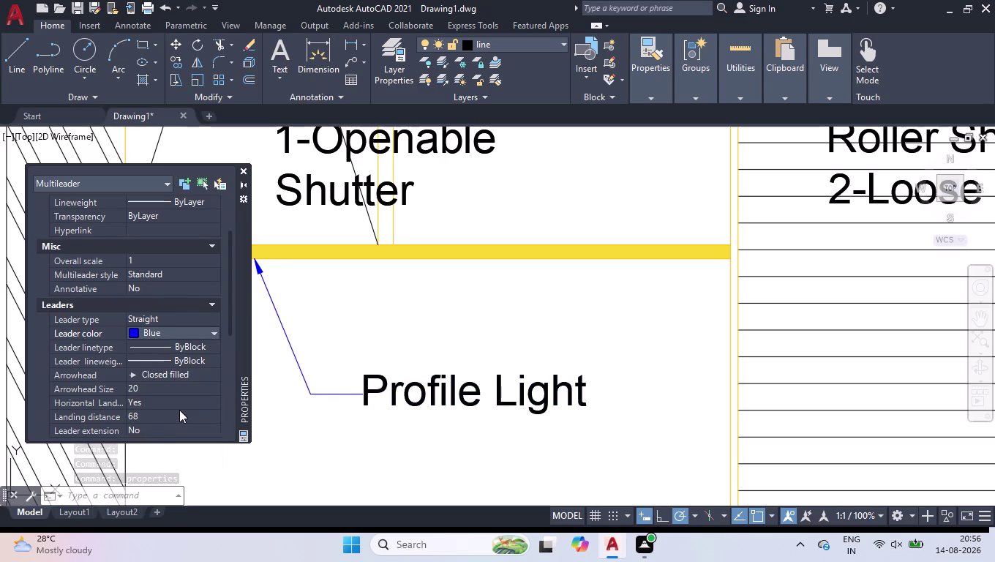
scroll(down, 3)
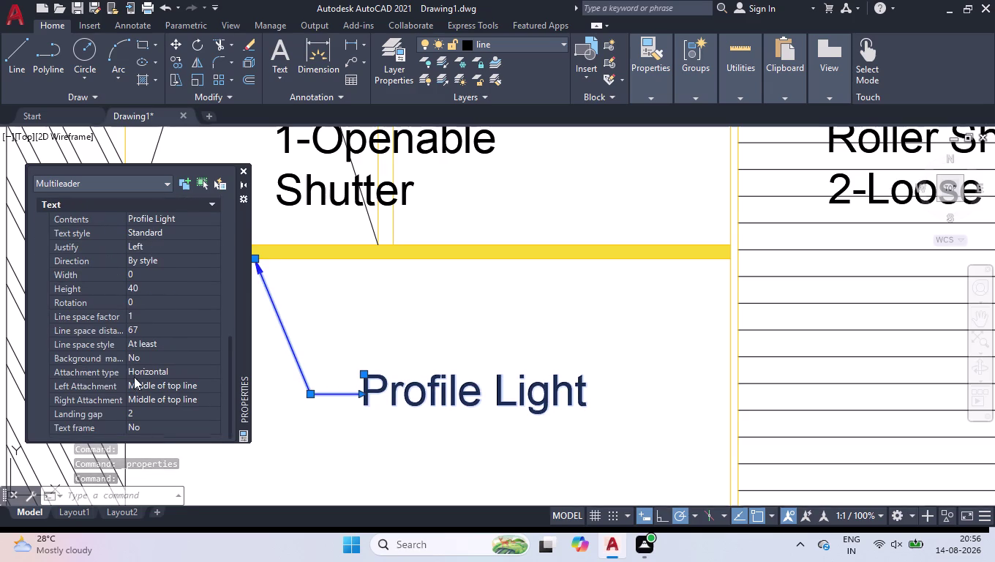
scroll(down, 3)
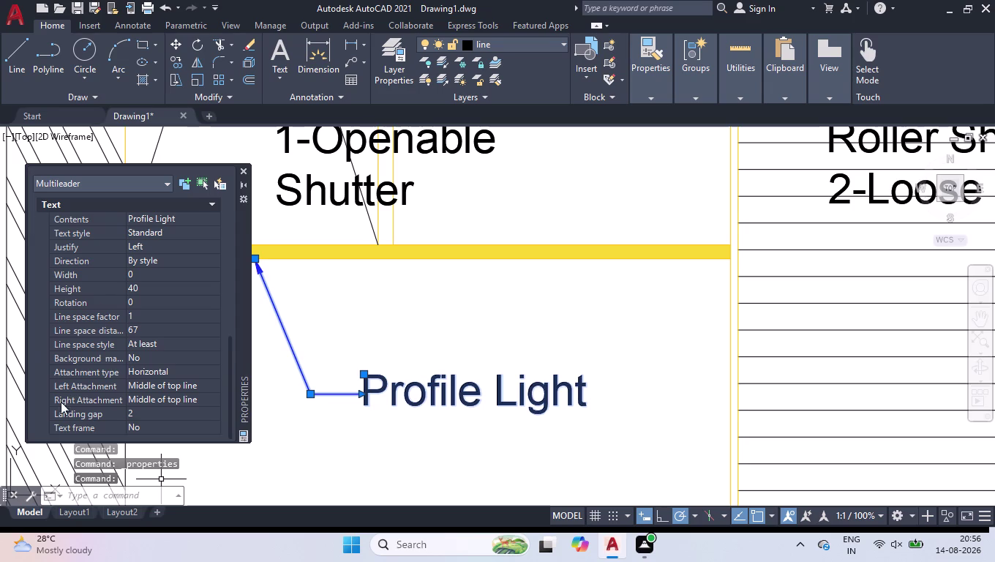
scroll(down, 3)
scroll(down, 3)
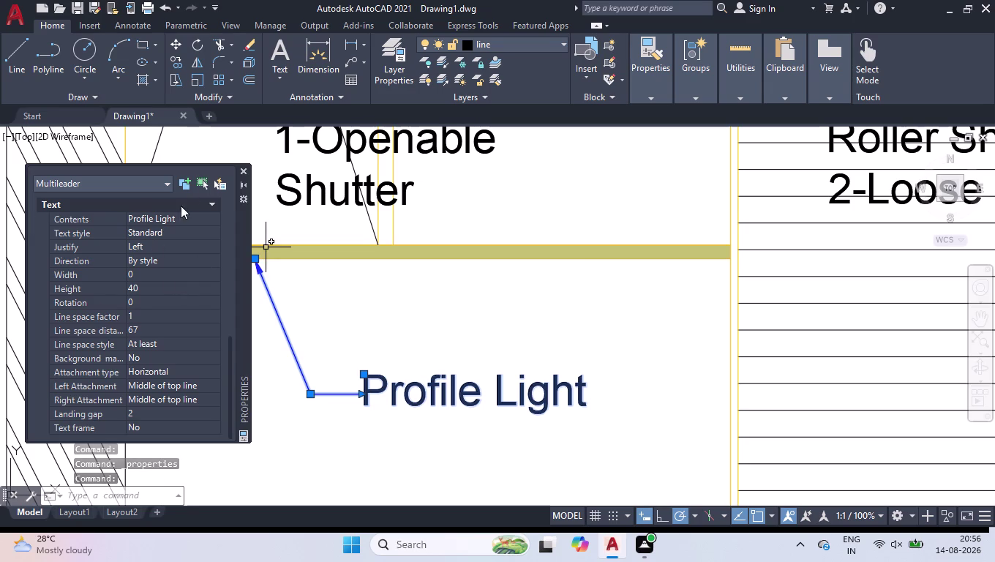
click(240, 169)
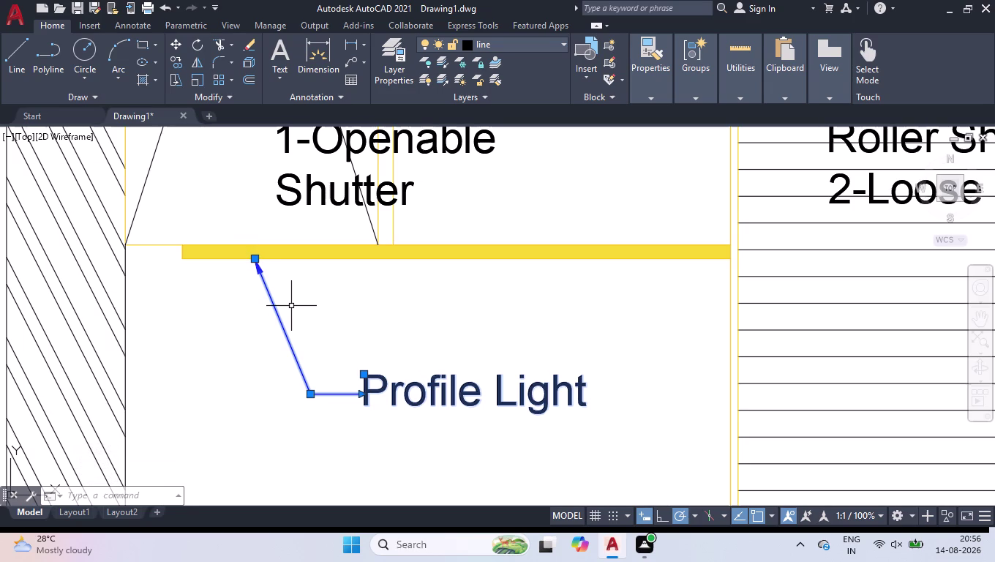
Clear the selection, then reselect the Profile Light leader and show its properties.
key(l)
key(Return)
key(Return)
key(Return)
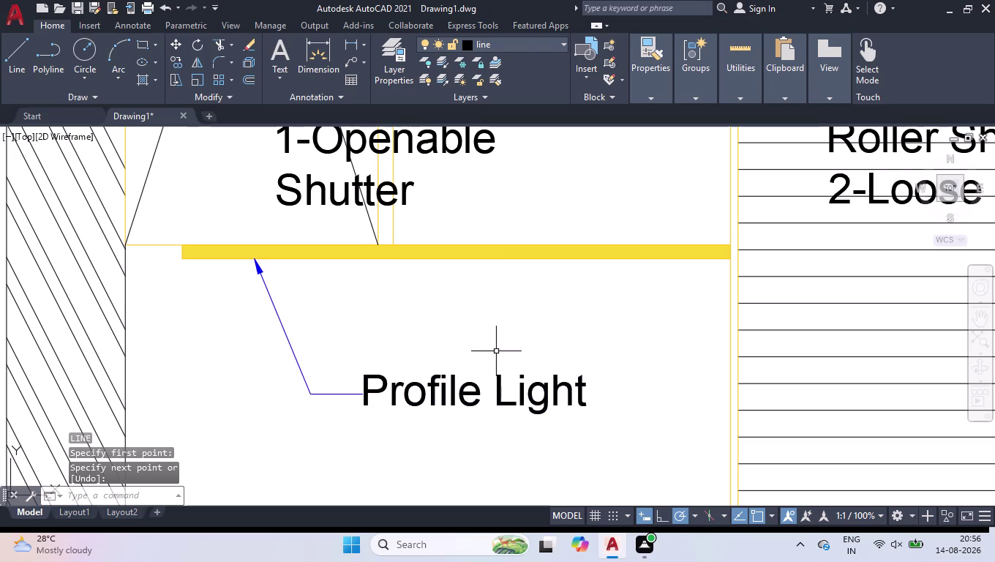
click(553, 347)
click(535, 412)
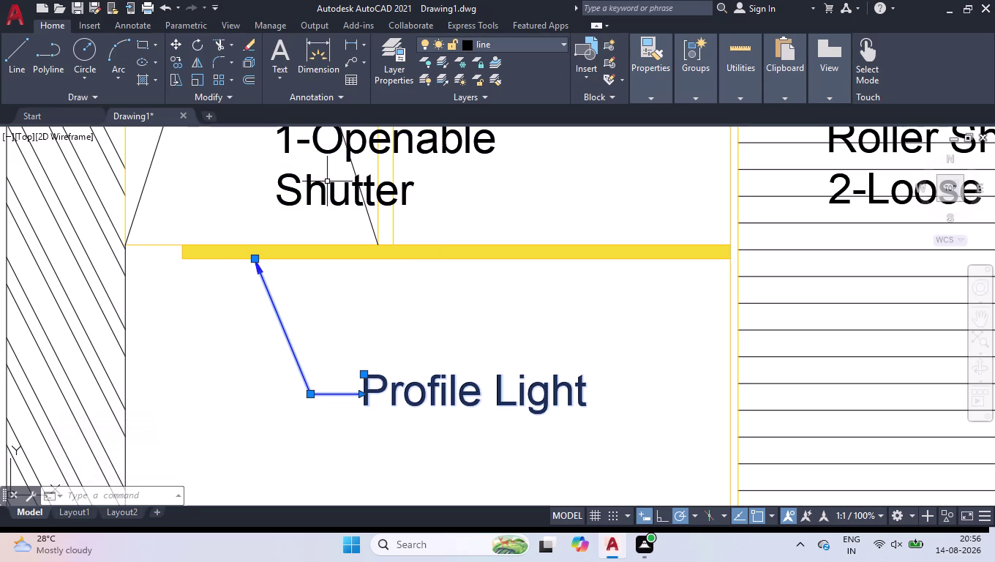
key(ctrl+1)
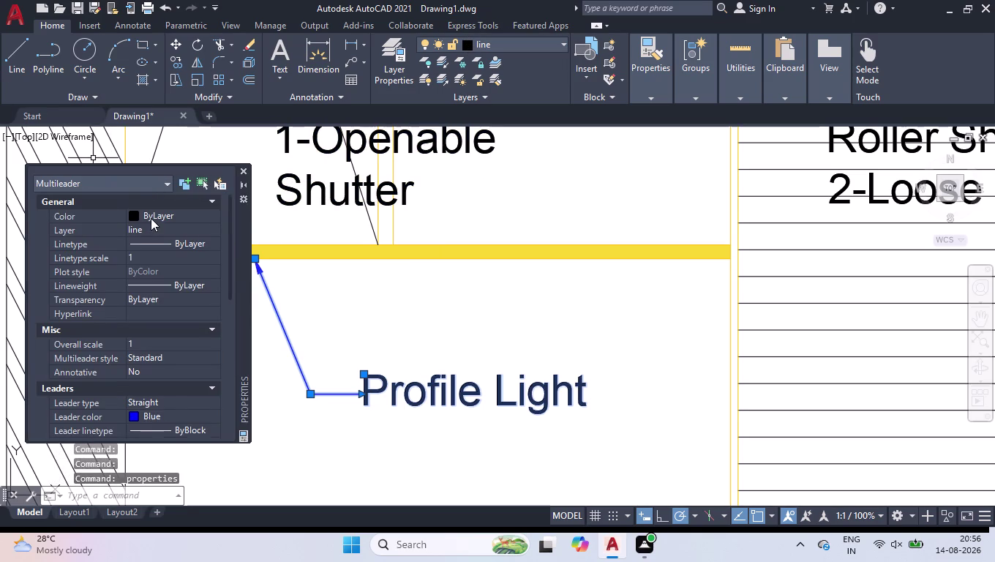
Set the Profile Light multileader's colour to Red in Properties.
double_click(157, 216)
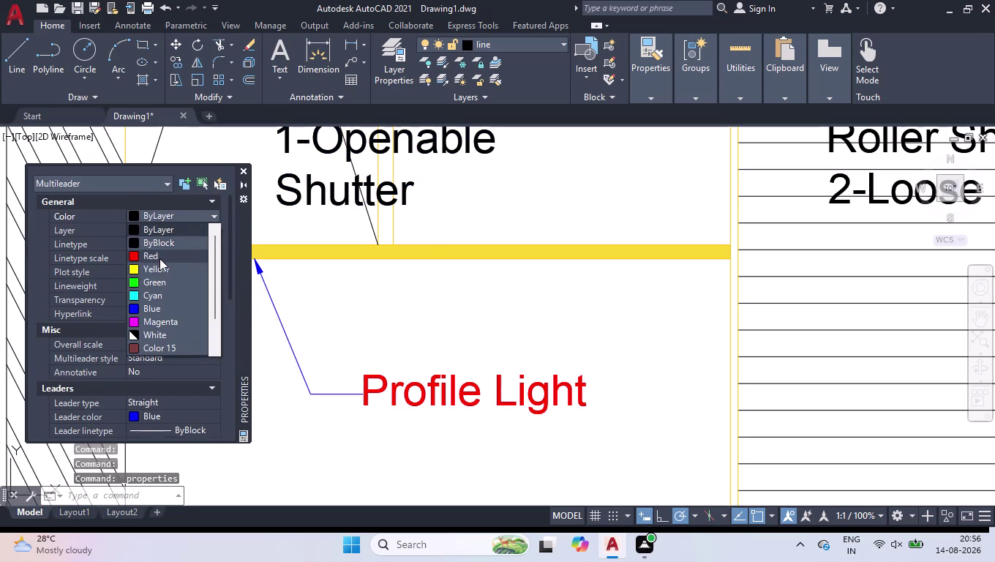
click(159, 258)
click(240, 168)
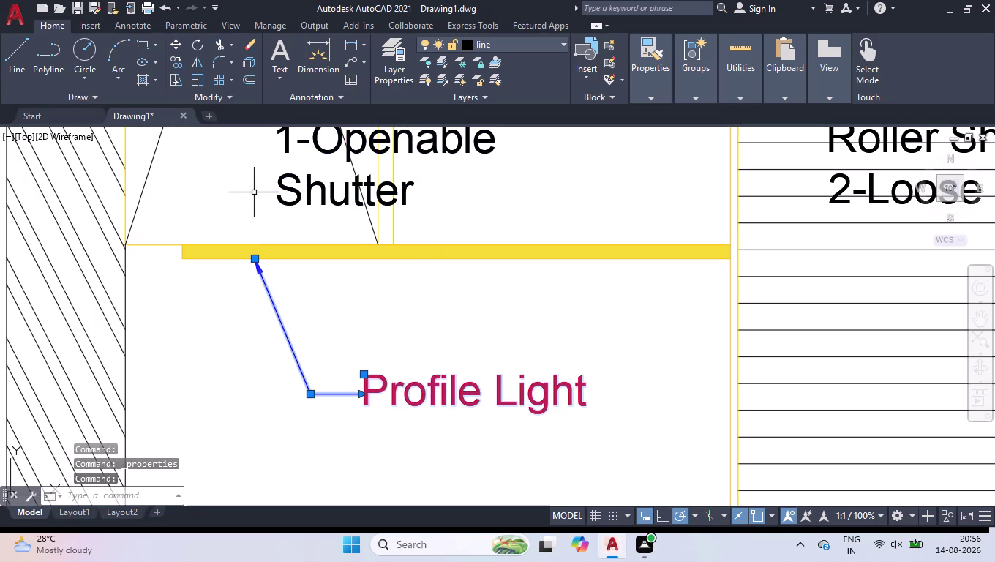
key(l)
key(Return)
key(Return)
key(Return)
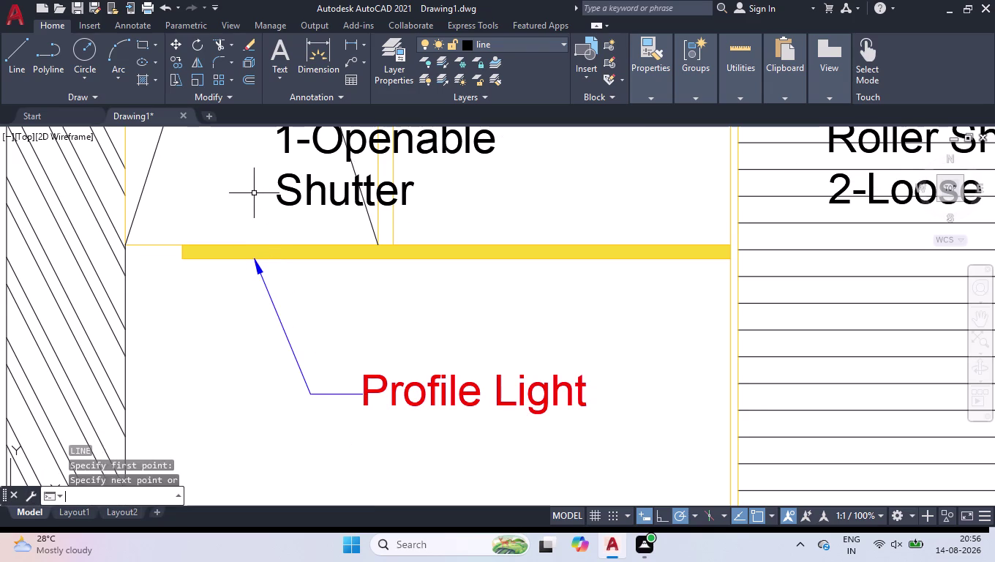
Zoom to the top band and delete its vertical-line hatch strip.
scroll(down, 3)
scroll(down, 3)
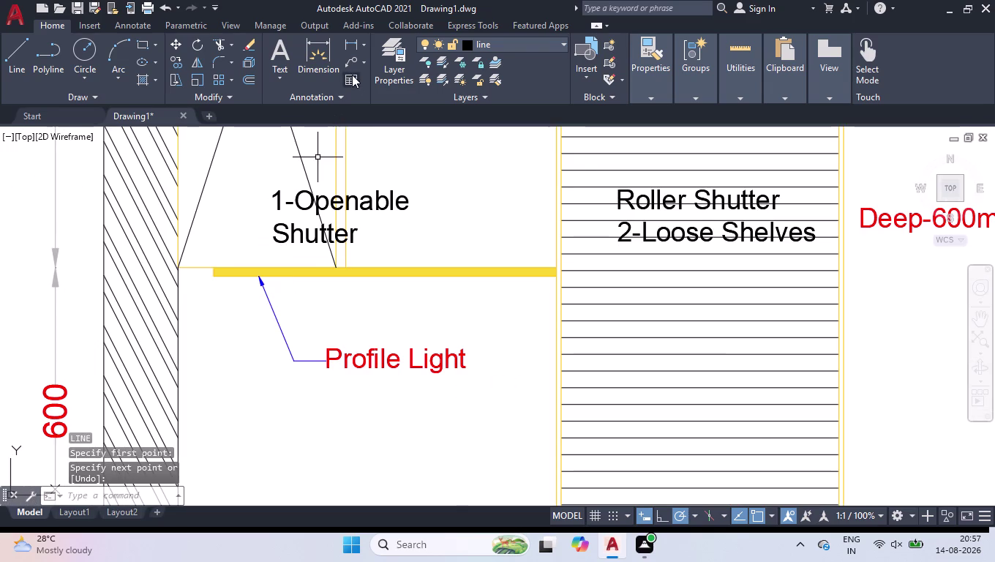
scroll(down, 3)
scroll(down, 3)
scroll(down, 3)
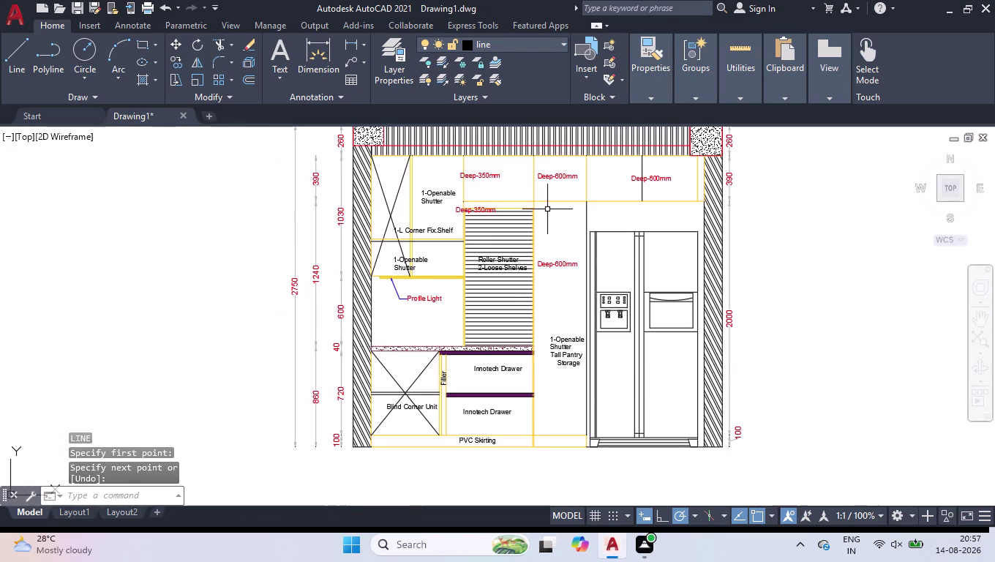
scroll(down, 3)
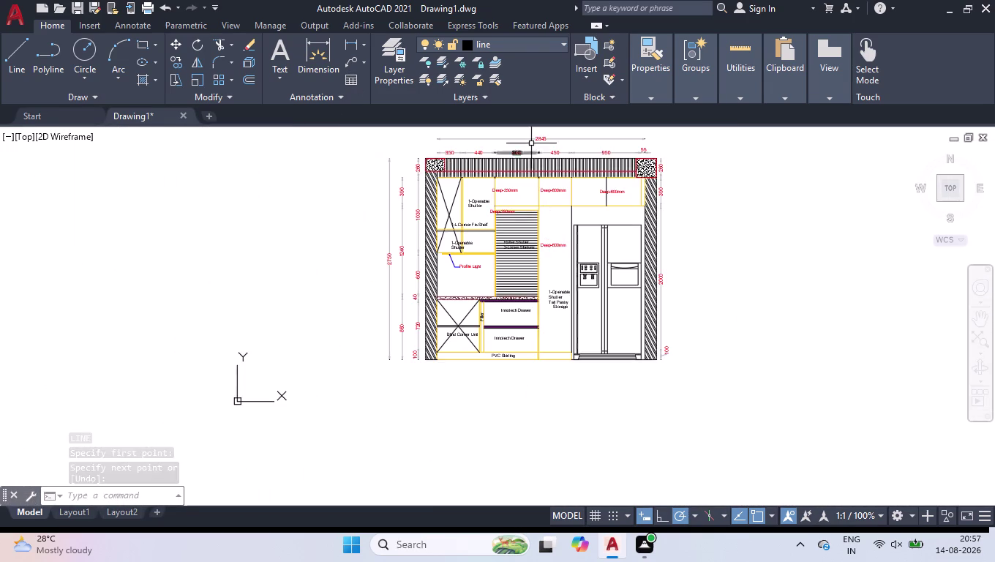
scroll(up, 3)
scroll(up, 3)
click(563, 242)
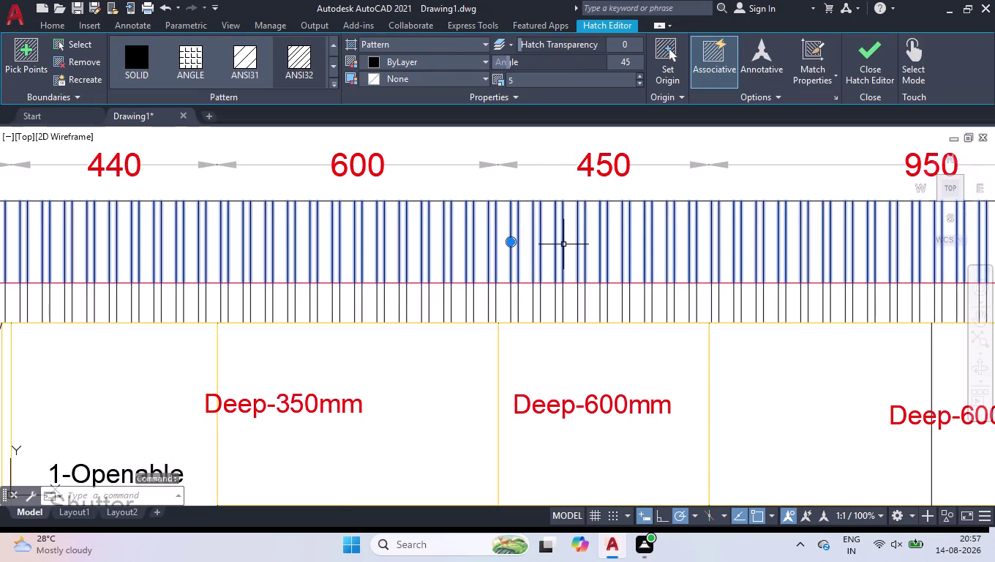
key(Delete)
key(t)
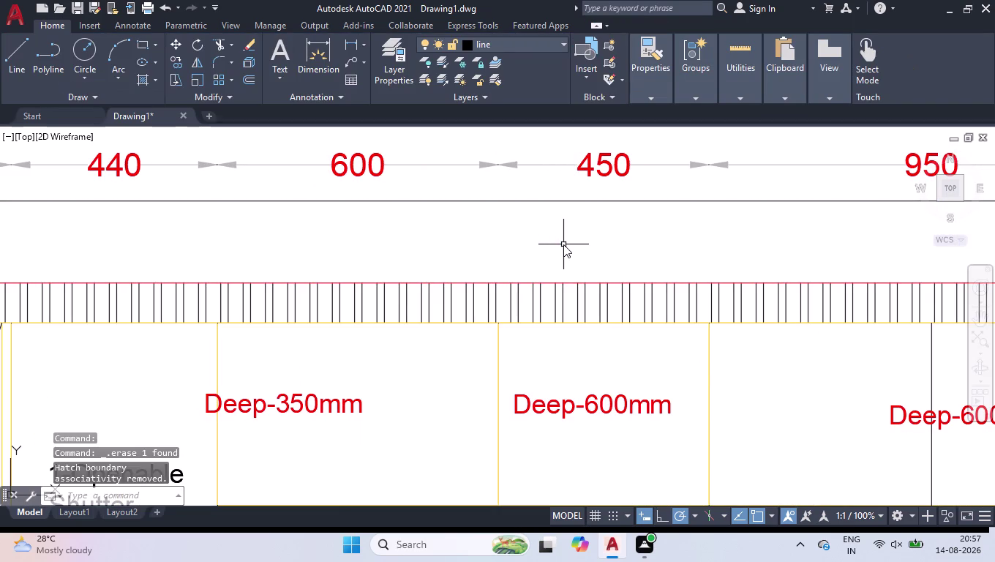
key(Return)
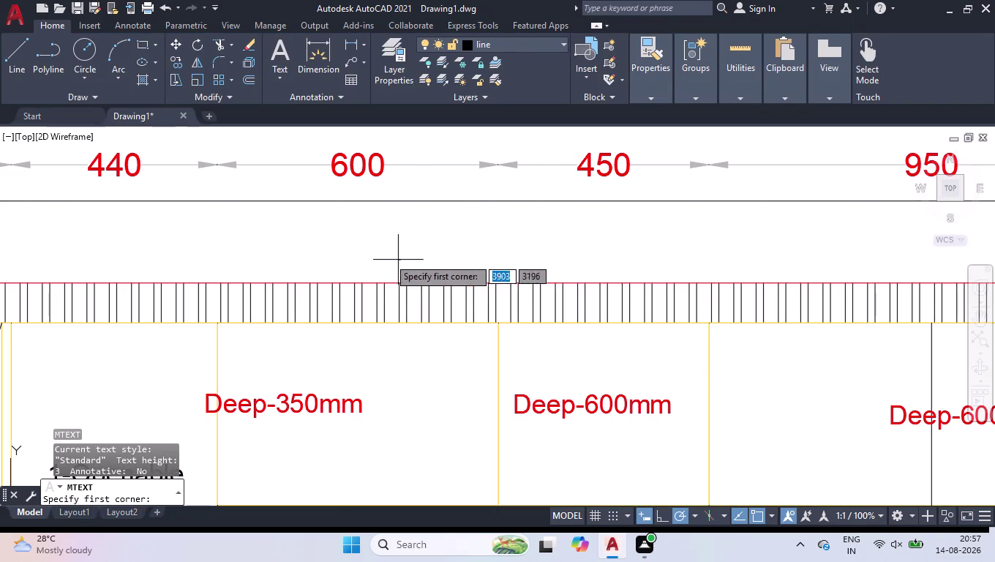
Place an MTEXT note reading 'Dummy Filler Finish With Louvers' above the top hatch.
click(338, 256)
click(687, 242)
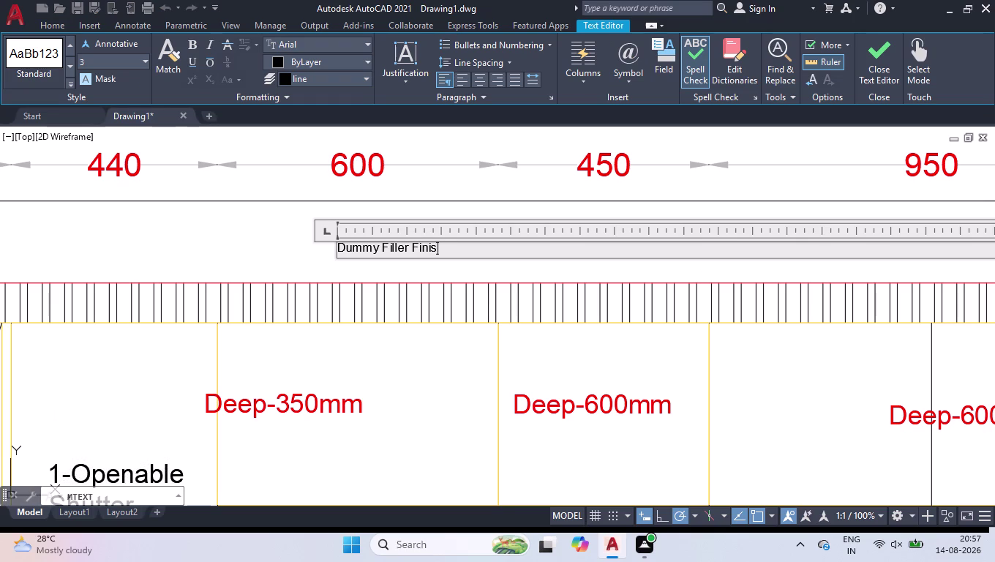
key(space)
text(L)
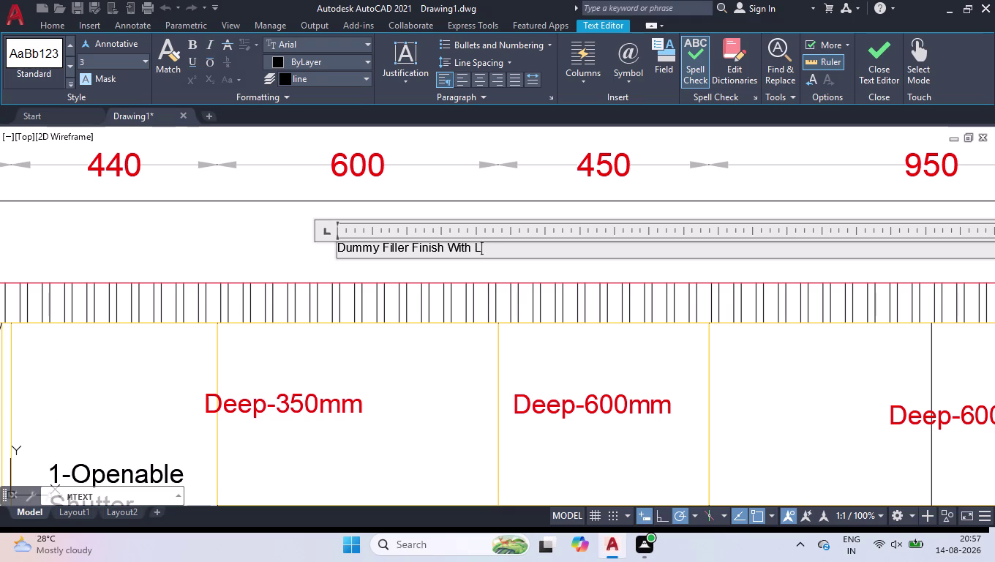
text(O)
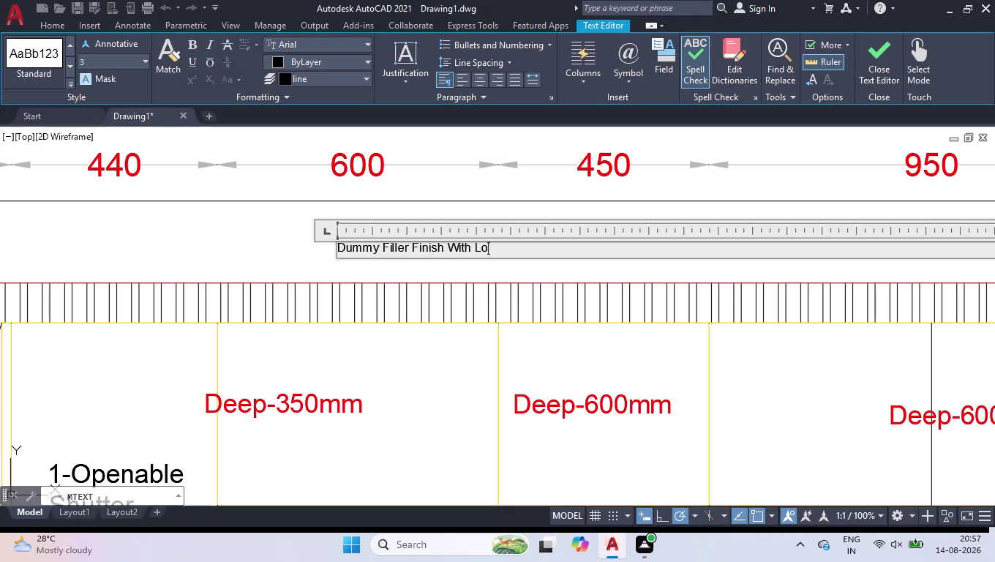
text(uvers)
click(260, 248)
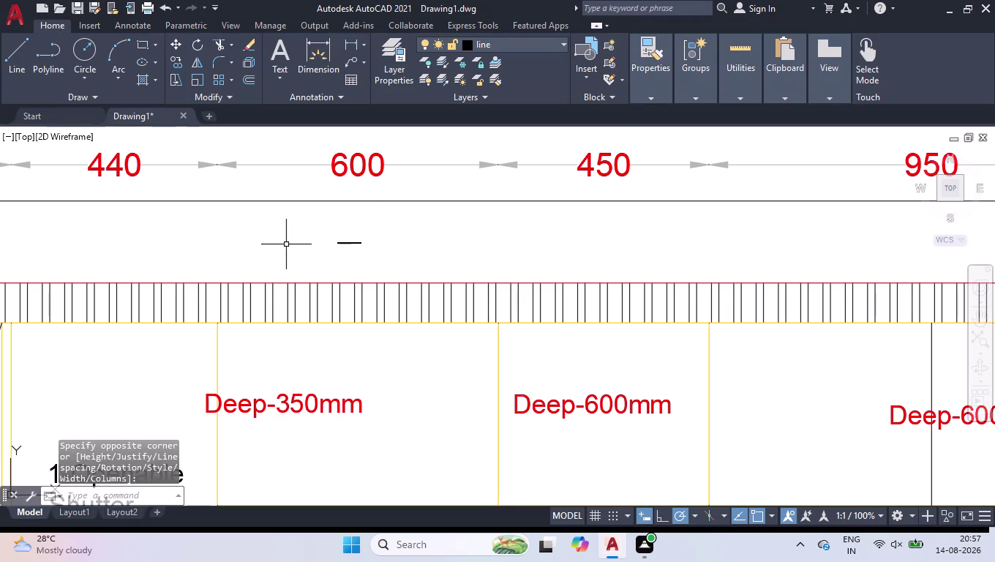
click(374, 221)
Try text heights 20 and then 40 on the Dummy Filler note in Properties.
click(345, 254)
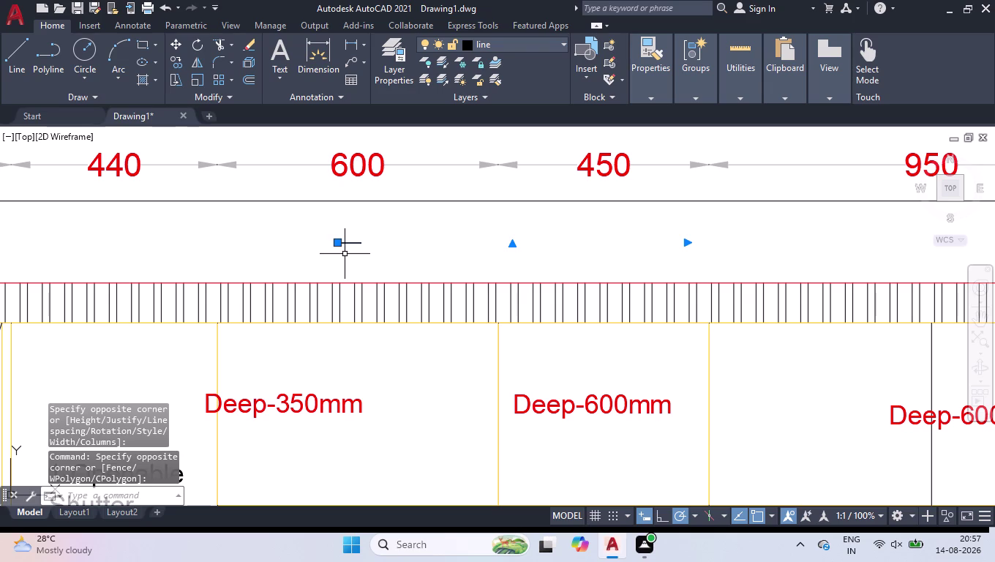
key(ctrl+1)
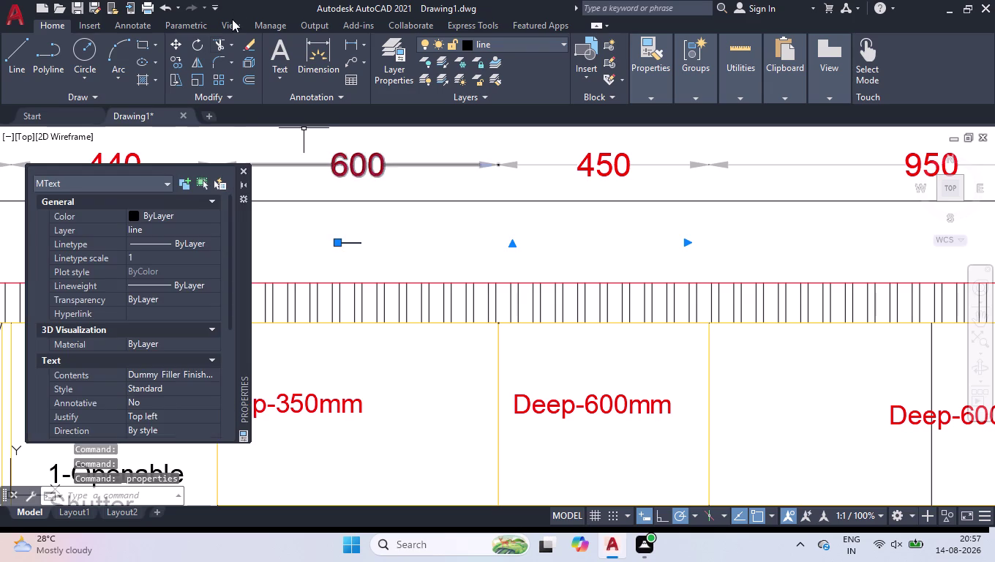
scroll(down, 3)
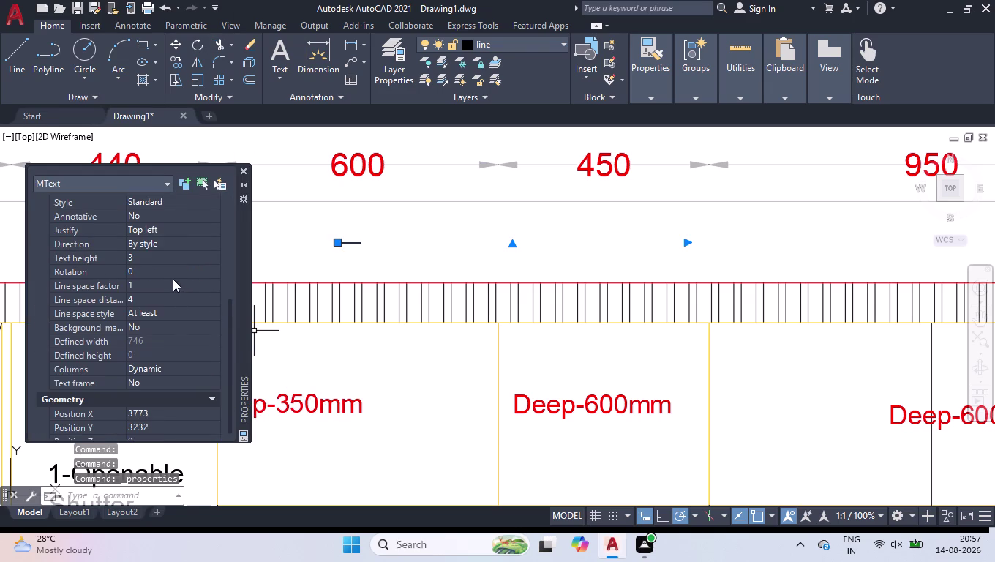
click(166, 259)
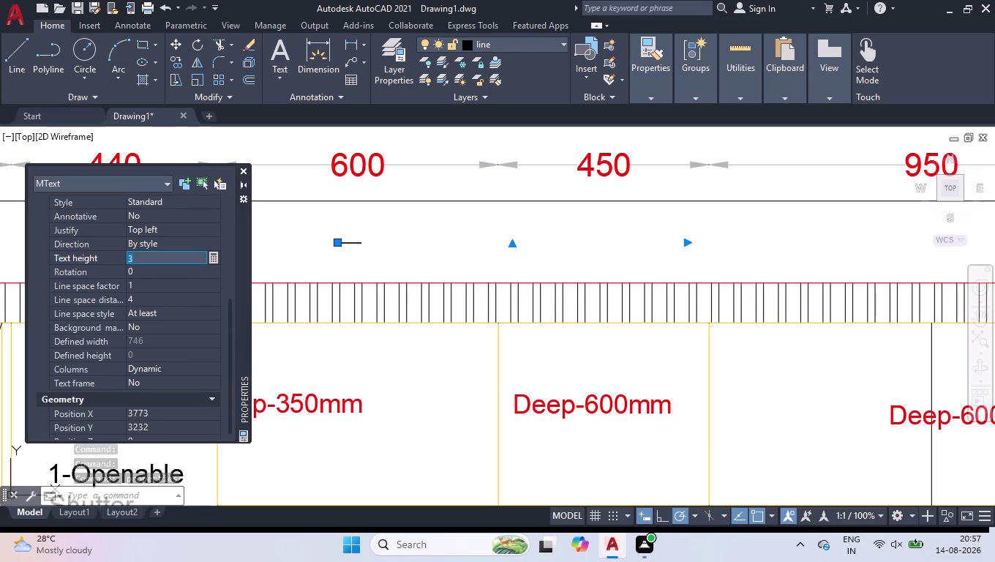
text(20)
key(Return)
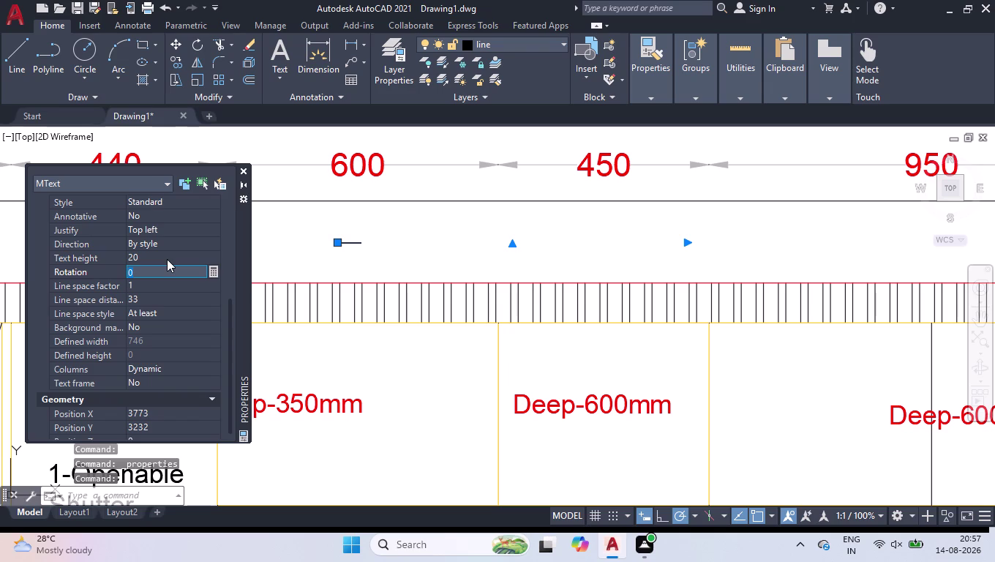
click(167, 259)
key(3)
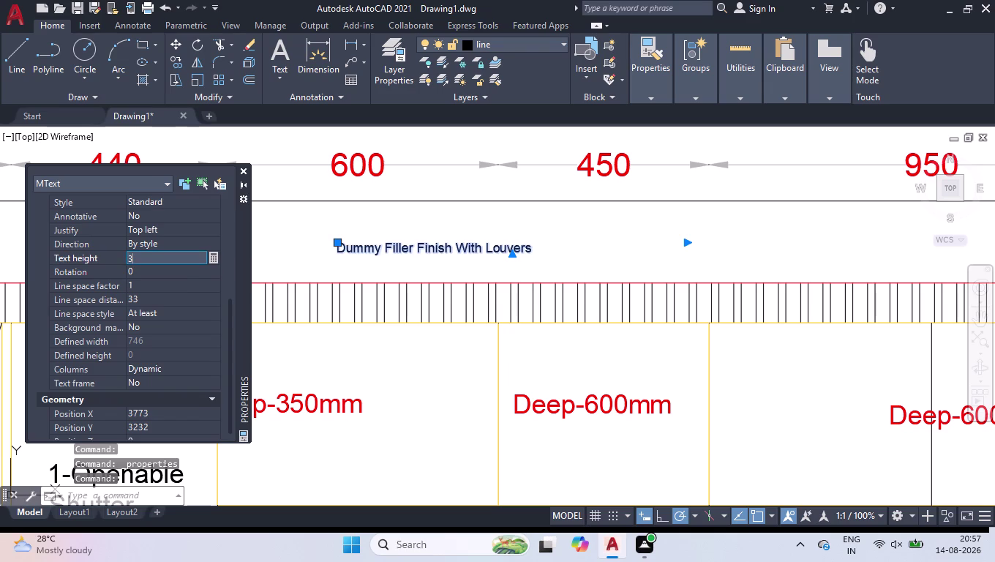
key(BackSpace)
text(40])
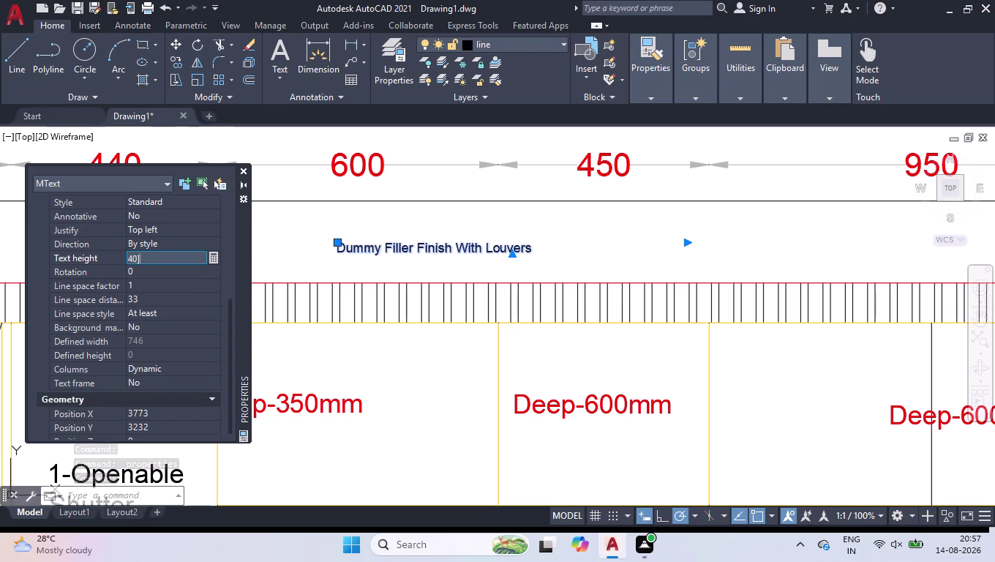
key(Return)
click(167, 259)
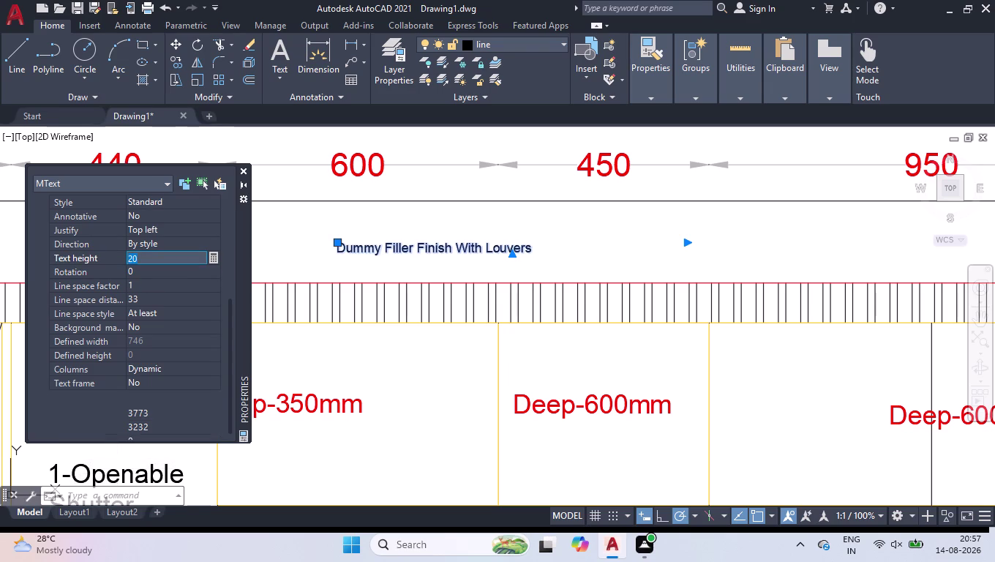
text(40)
key(Return)
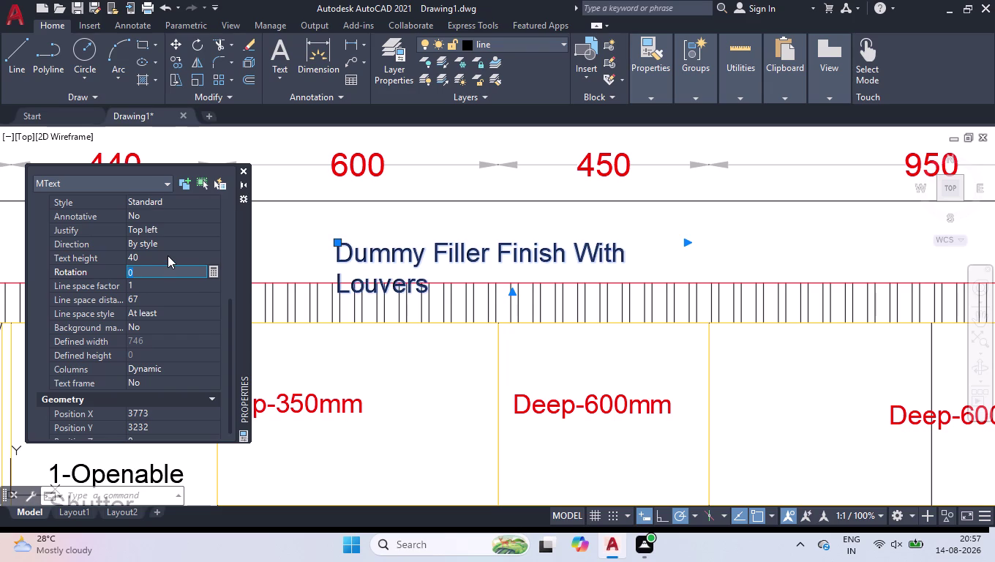
Settle the note's text height at 35 and close the Properties palette.
click(166, 253)
text(35)
key(Return)
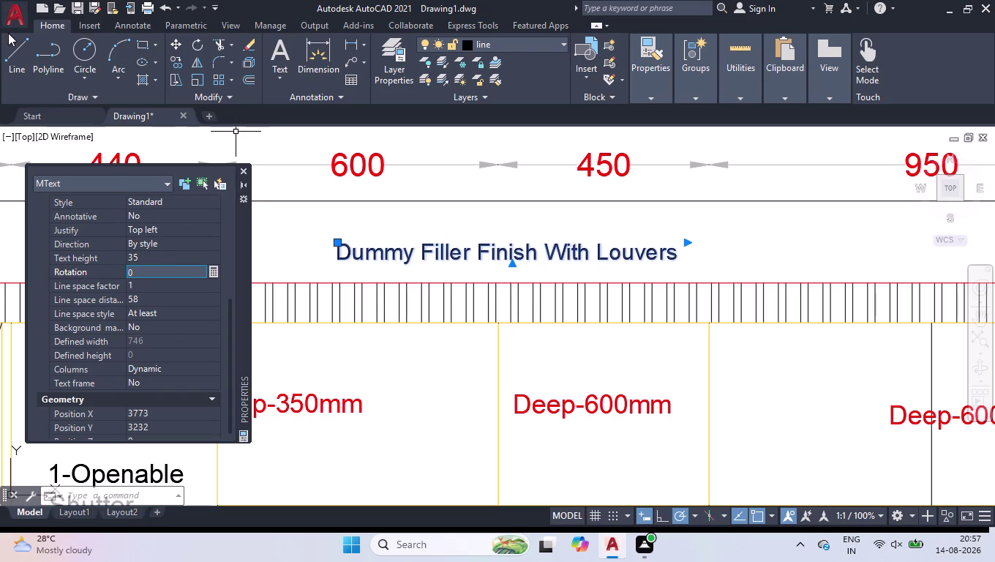
click(245, 173)
click(140, 80)
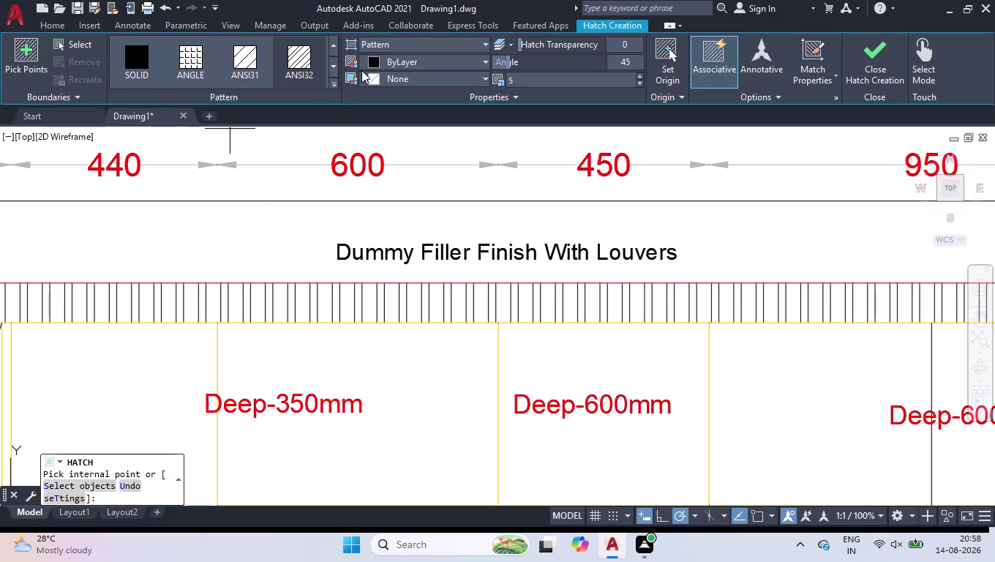
Hatch the top filler band with vertical louvers and zoom out to the full elevation.
click(295, 241)
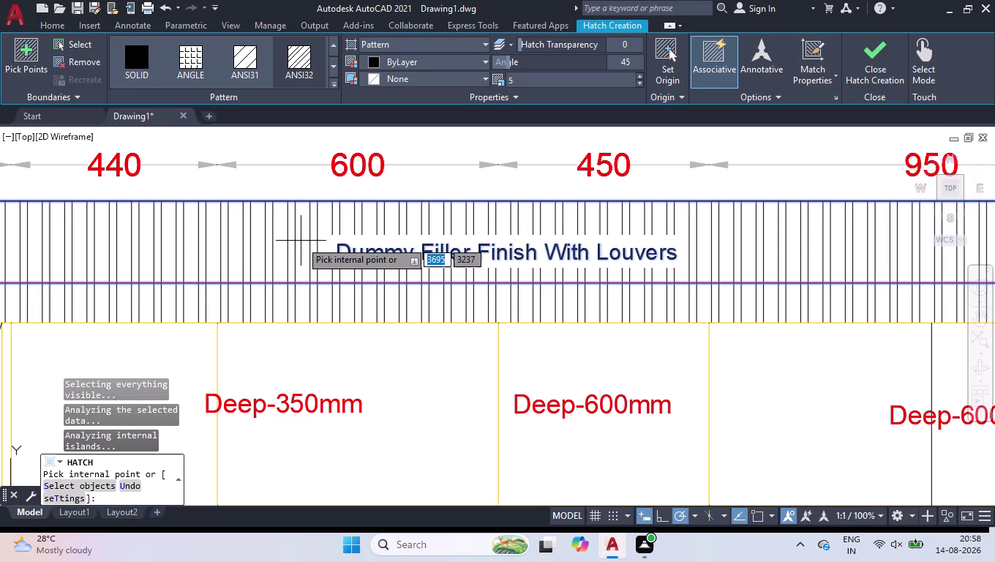
key(Return)
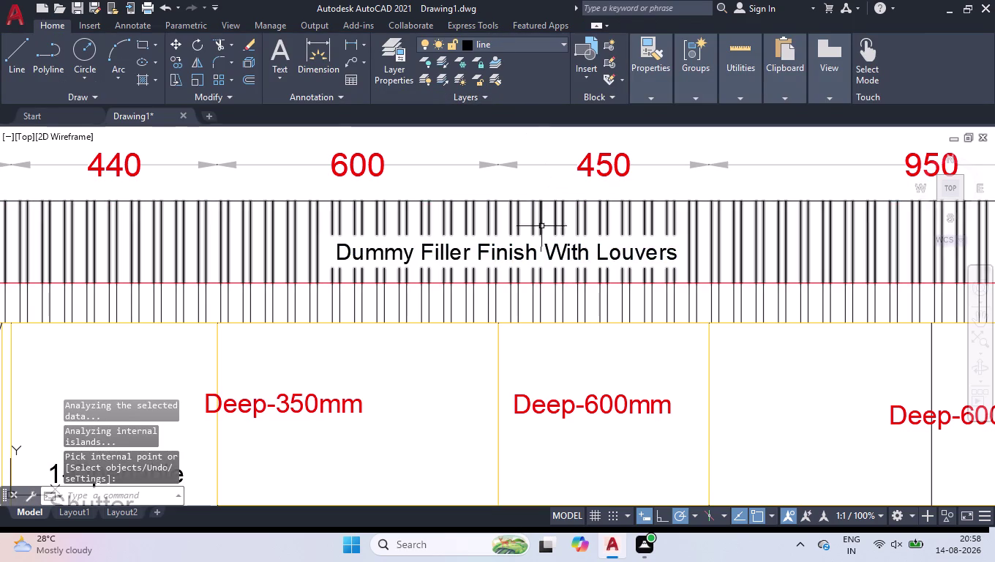
scroll(down, 3)
scroll(down, 3)
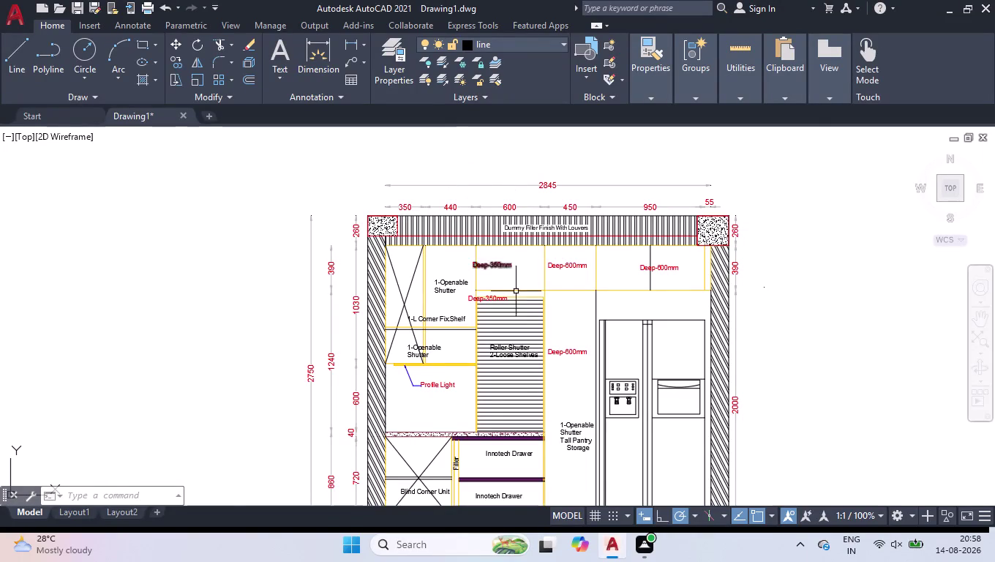
Zoom into the roller shutter cabinet with its Deep-350mm note.
scroll(up, 3)
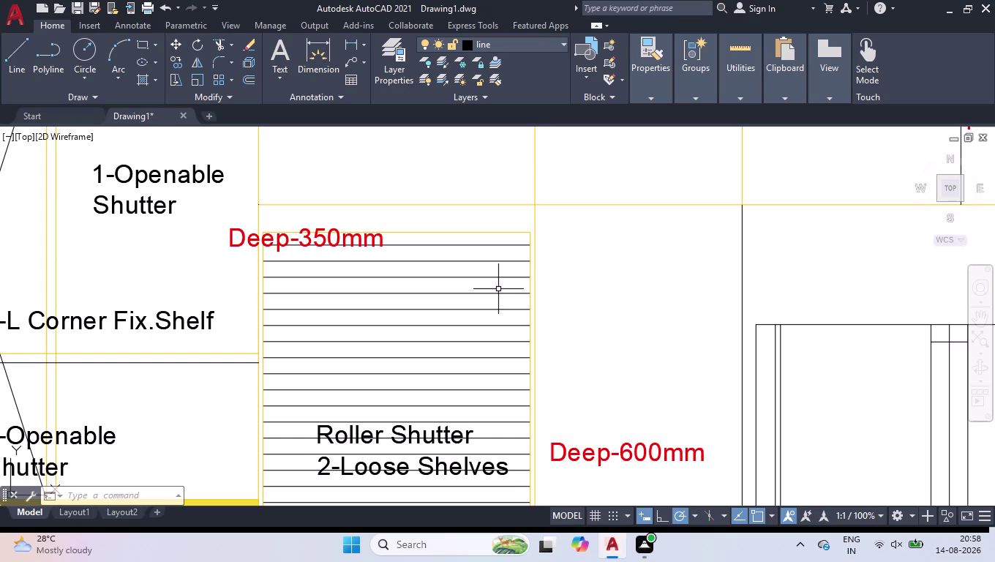
key(l)
key(Return)
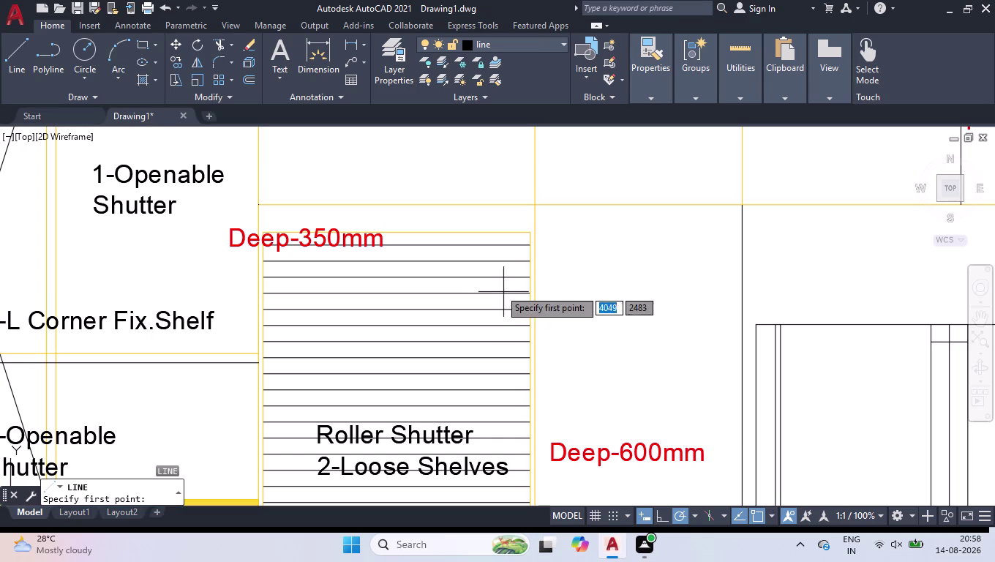
Draw a triangle marker with 30-unit sides using Ortho and Polar tracking.
click(591, 355)
click(661, 522)
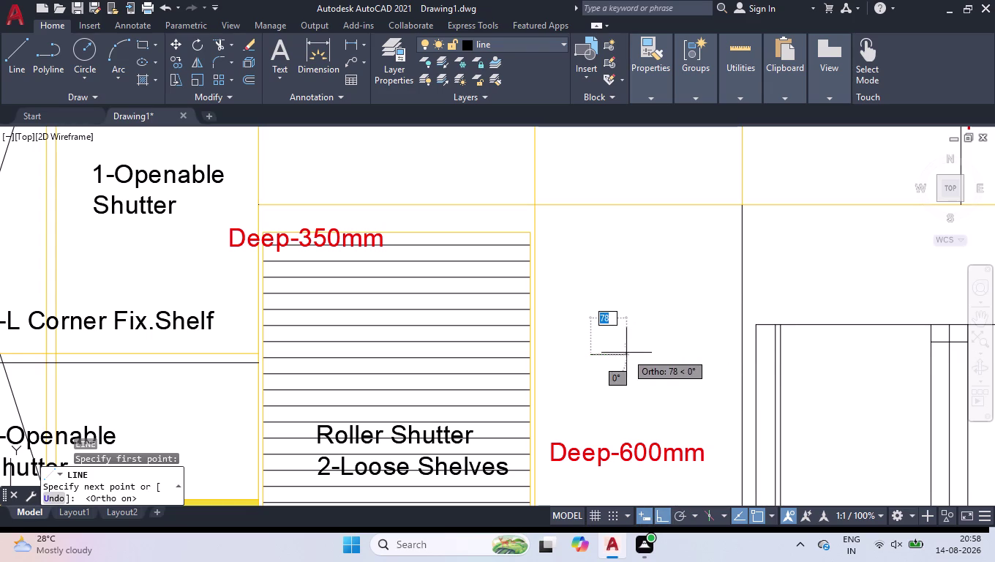
scroll(up, 3)
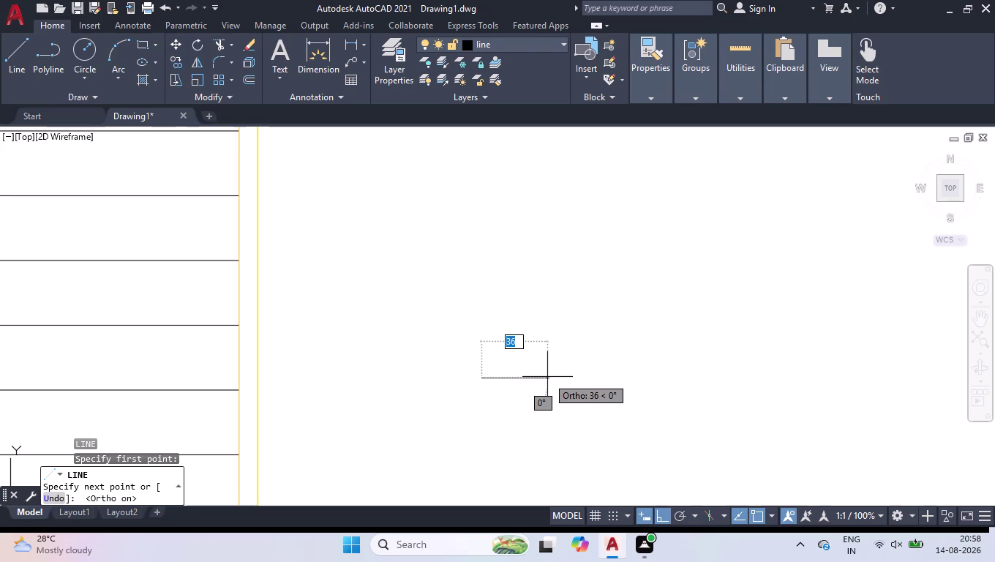
text(30)
key(Return)
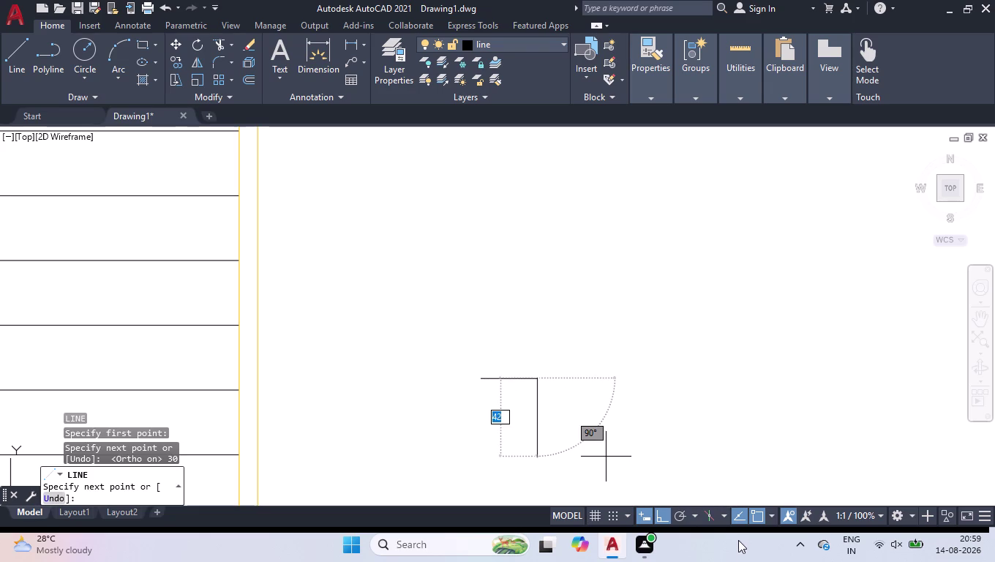
click(680, 515)
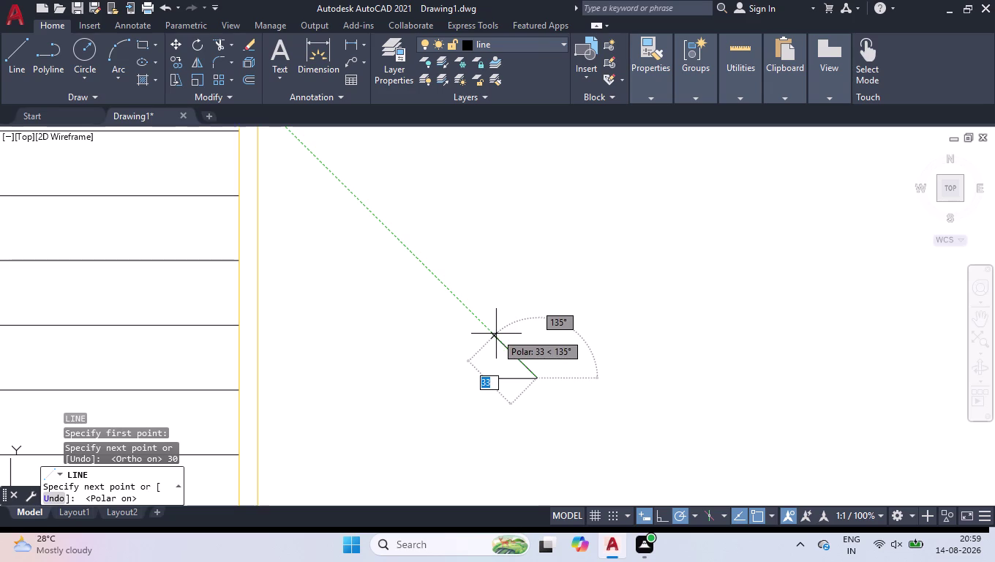
text(30)
key(Return)
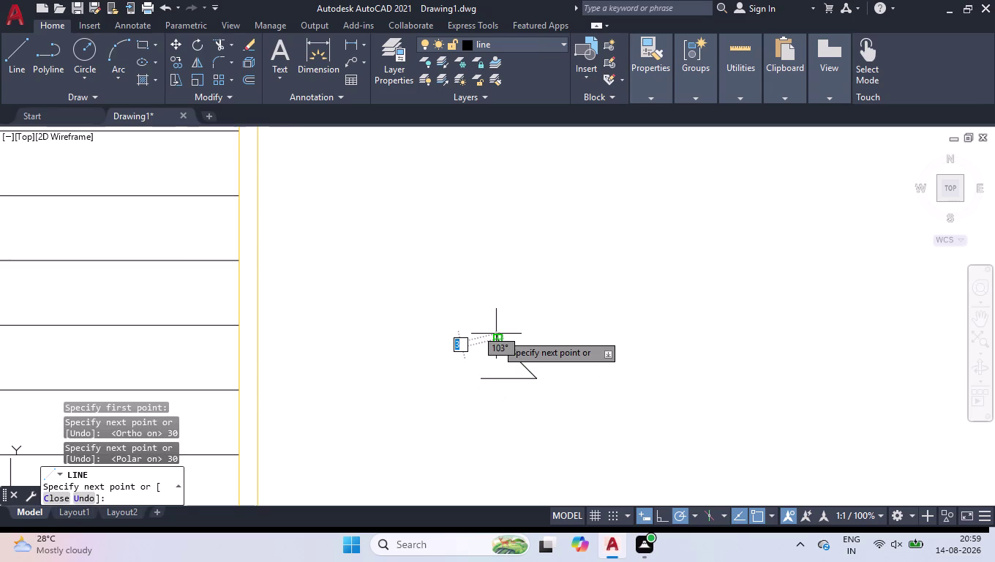
click(482, 379)
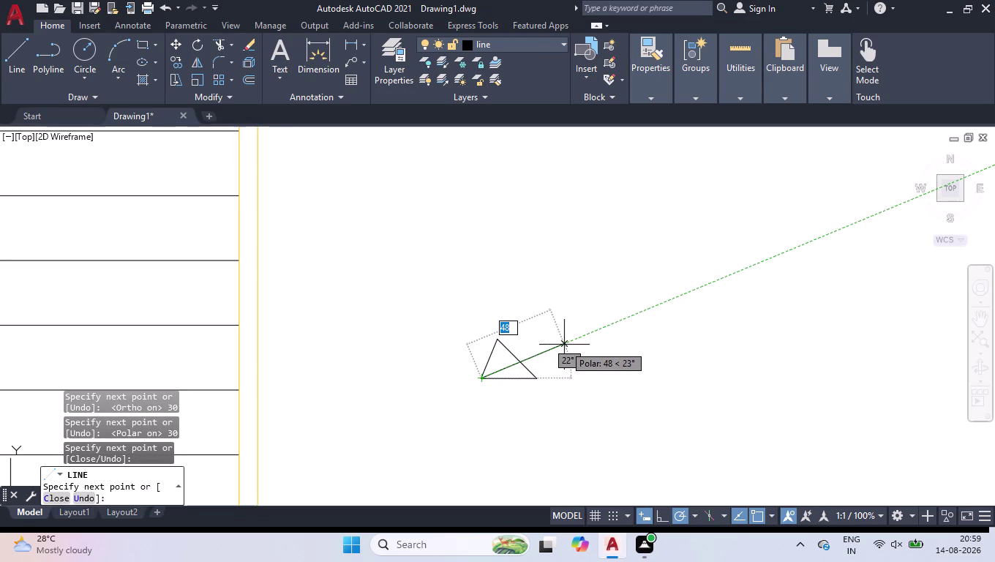
key(Return)
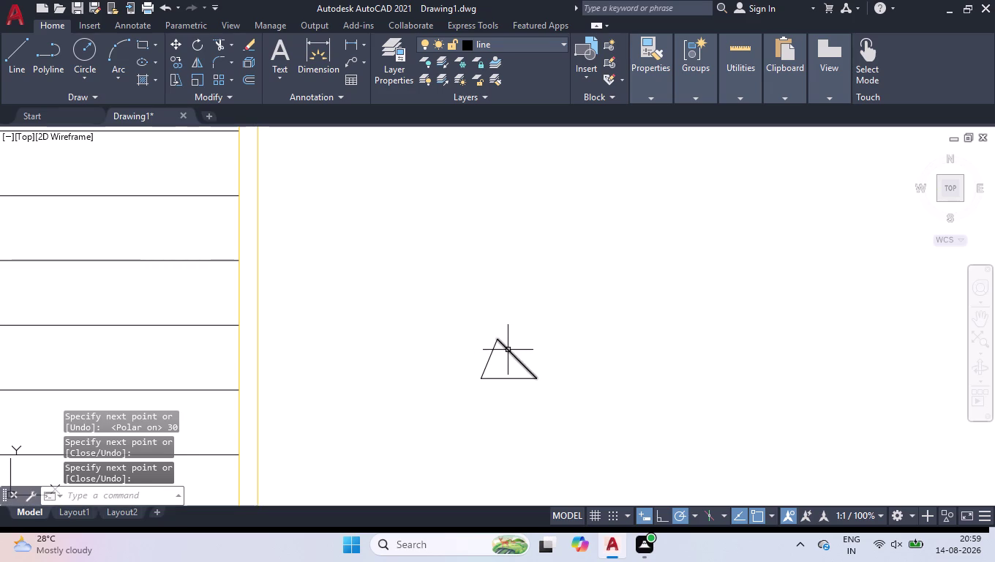
Erase the triangle's two sloped sides, keeping only the base line.
click(507, 348)
key(Delete)
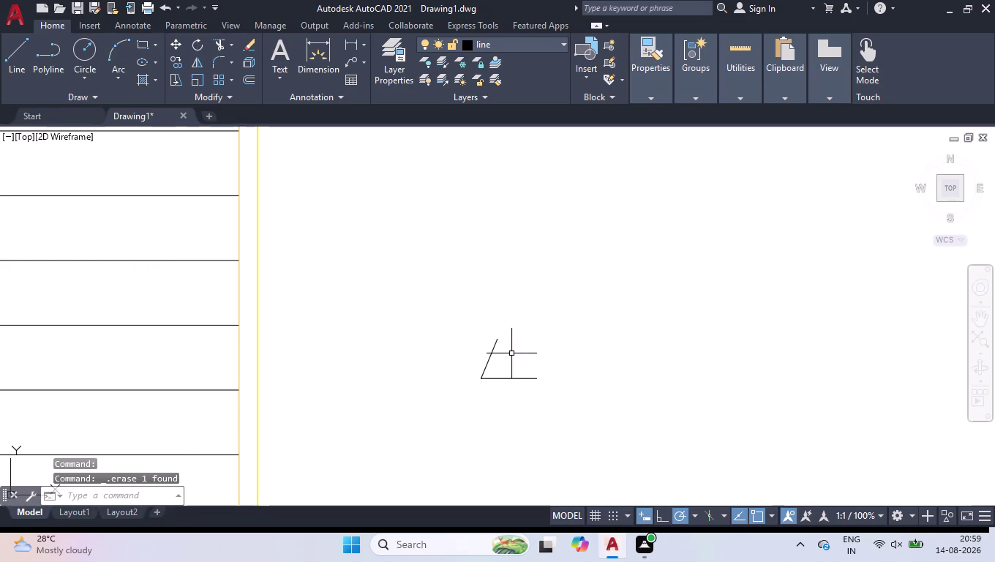
click(499, 347)
click(479, 354)
key(Delete)
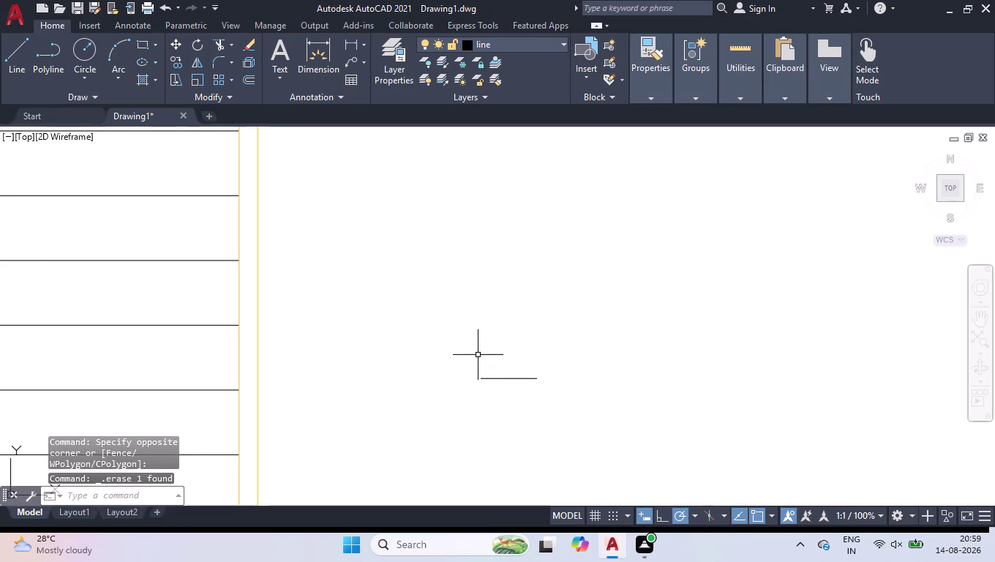
key(l)
key(Return)
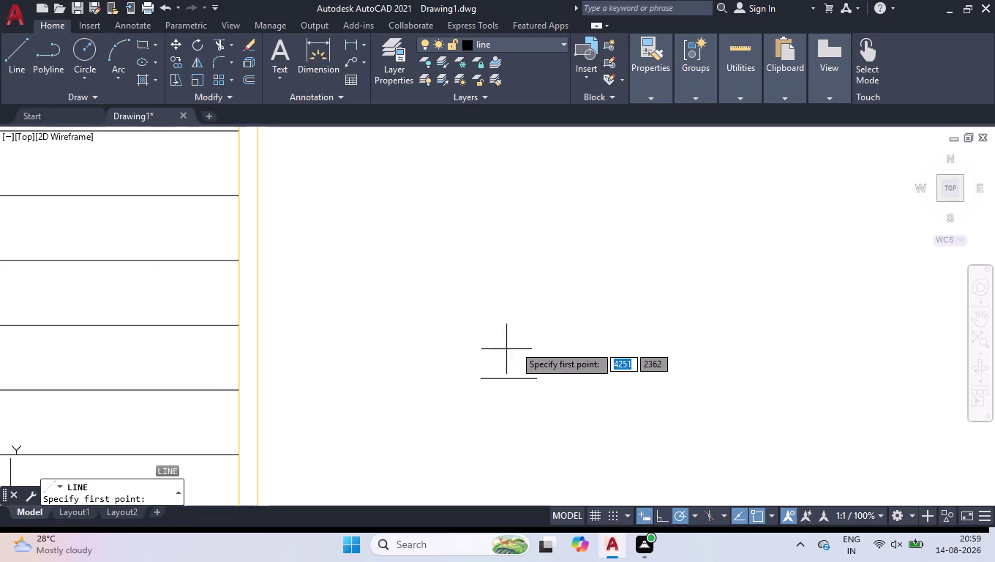
Redraw a 30-unit sloped side and close it back to the base.
click(538, 376)
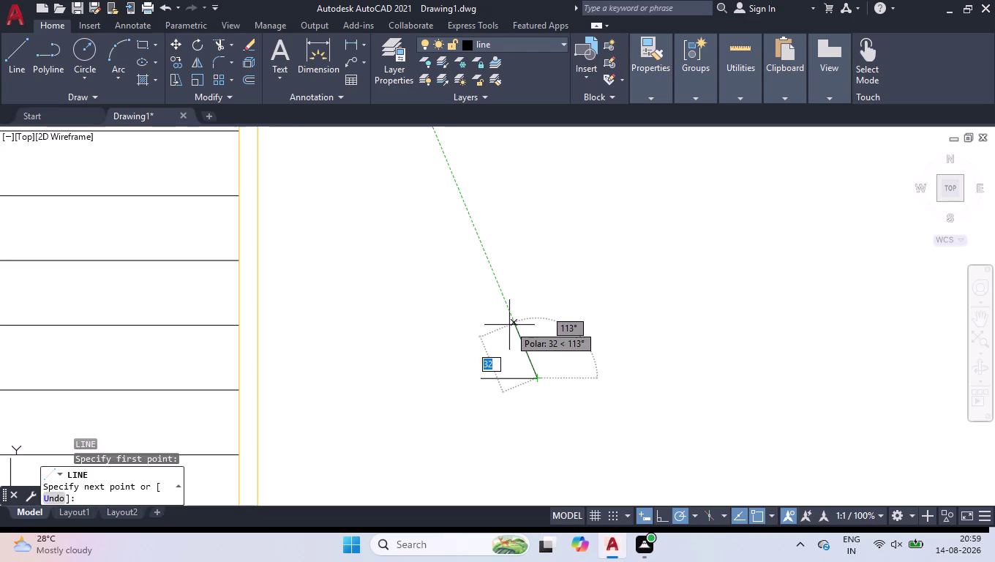
text(30)
key(Return)
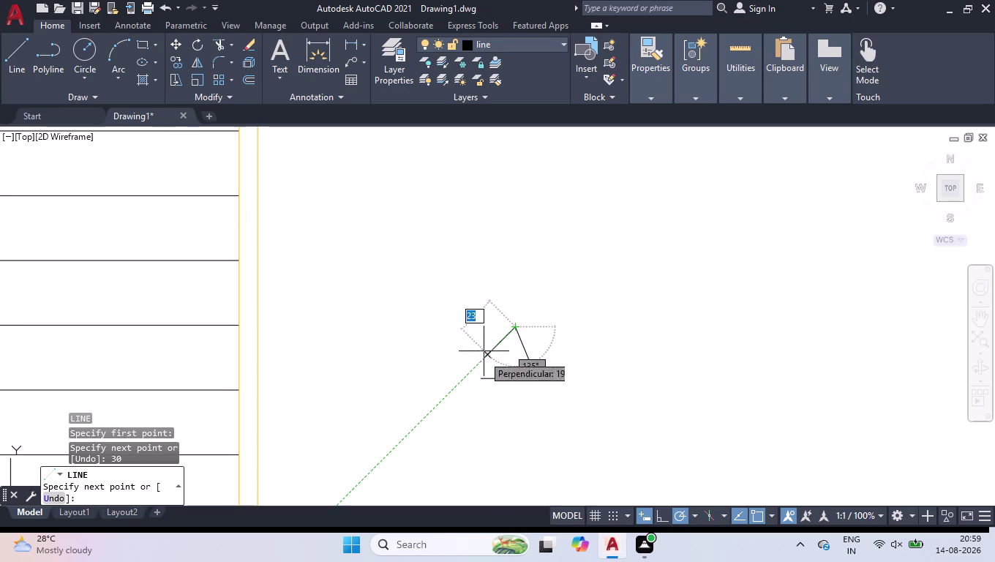
click(482, 375)
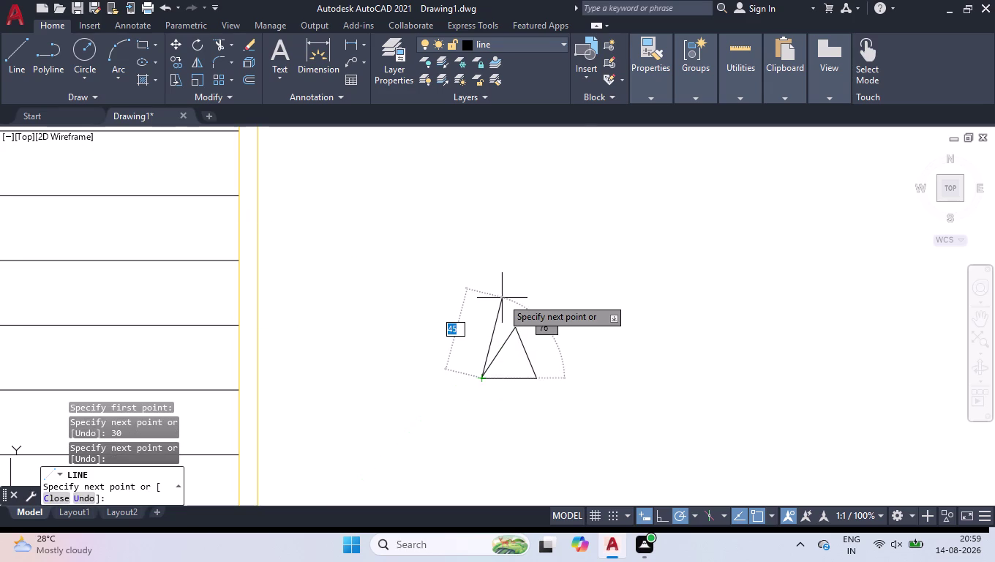
key(space)
Select the triangle and shift its right side outward with a midpoint grip.
click(543, 311)
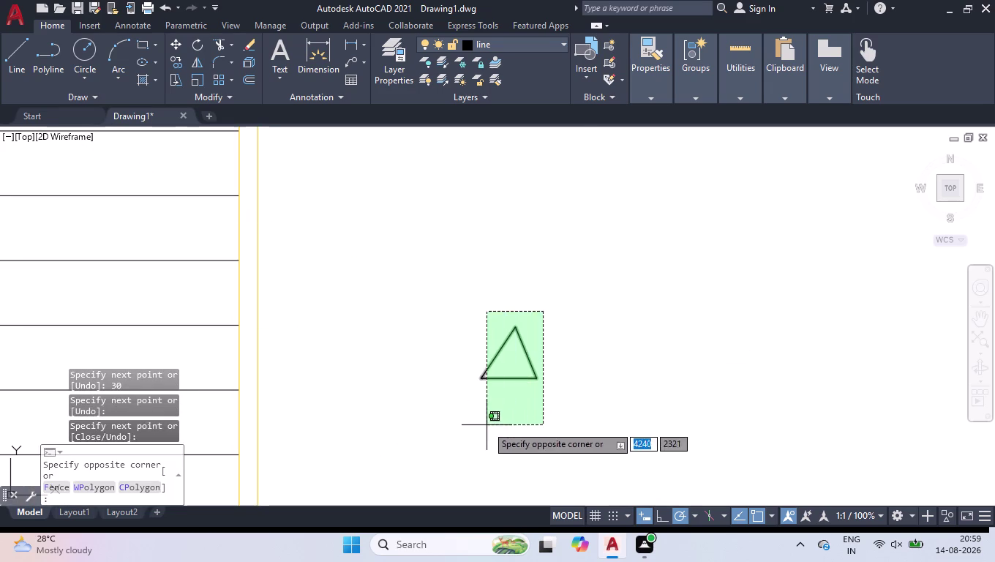
click(486, 425)
scroll(up, 3)
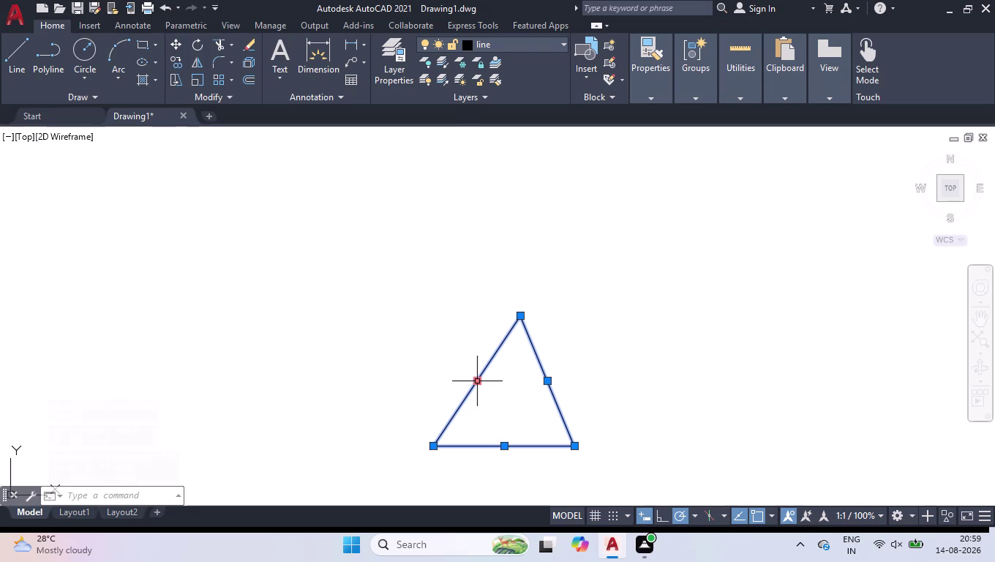
click(549, 380)
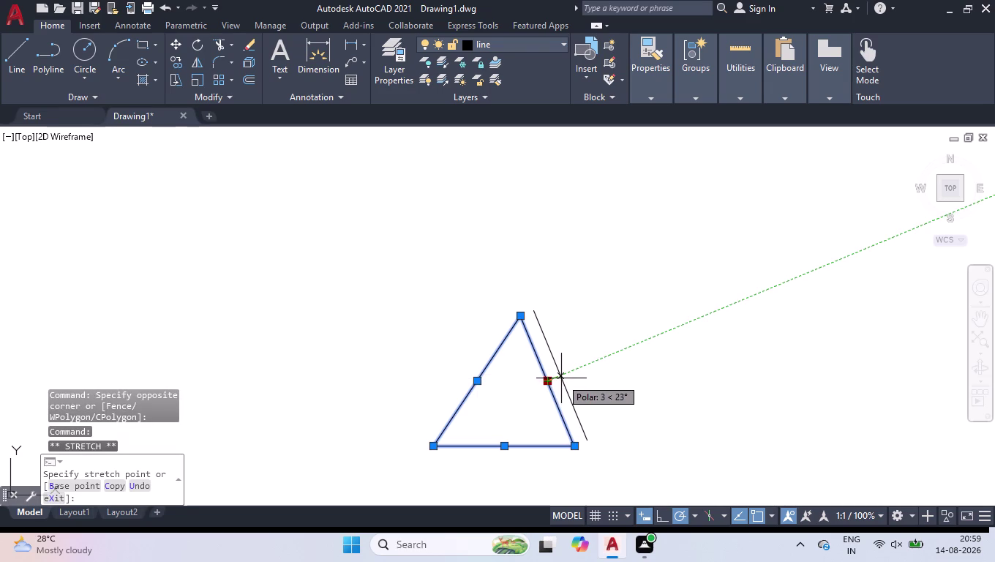
click(561, 378)
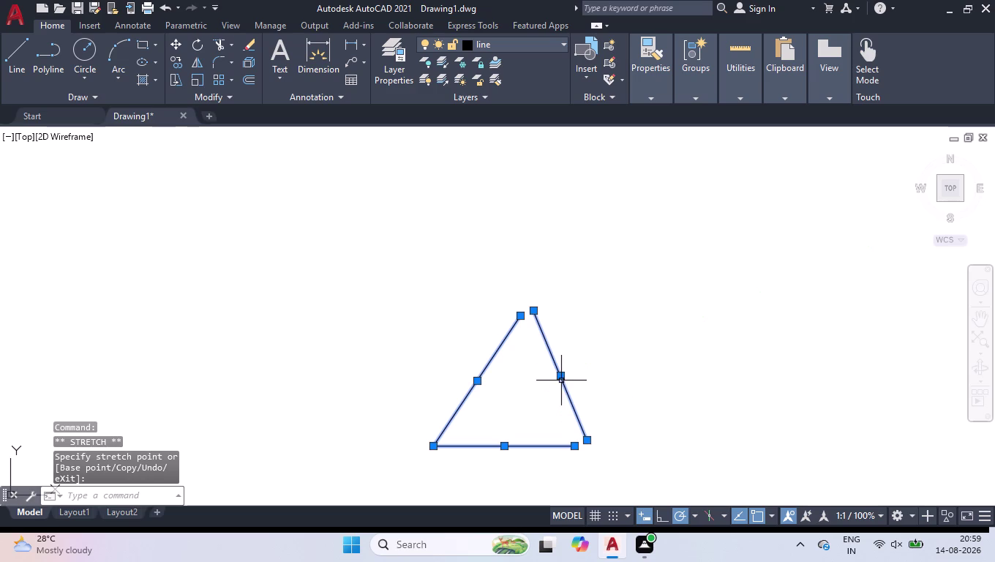
key(Return)
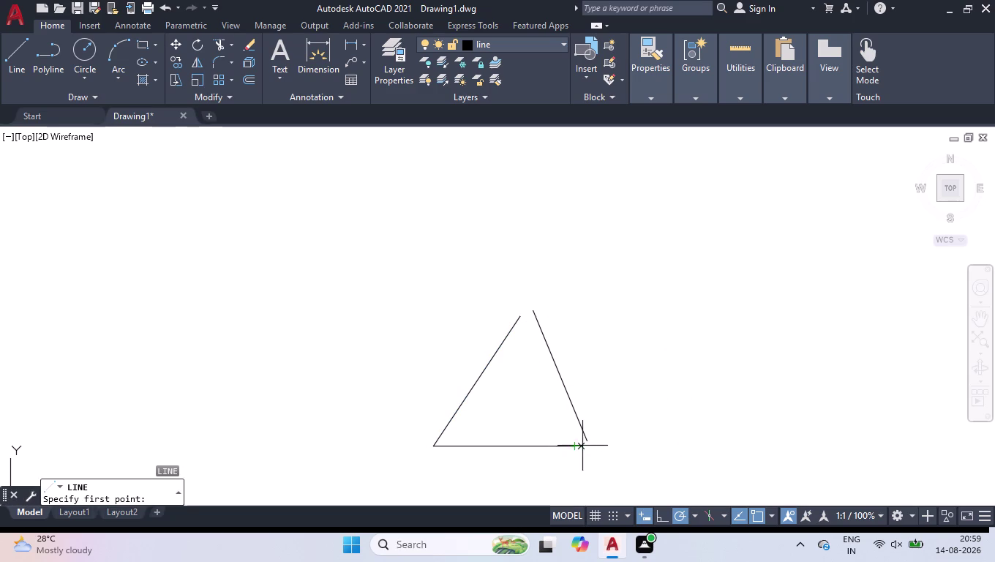
Extend the triangle's base edge right and connect it to the slanted side.
scroll(up, 3)
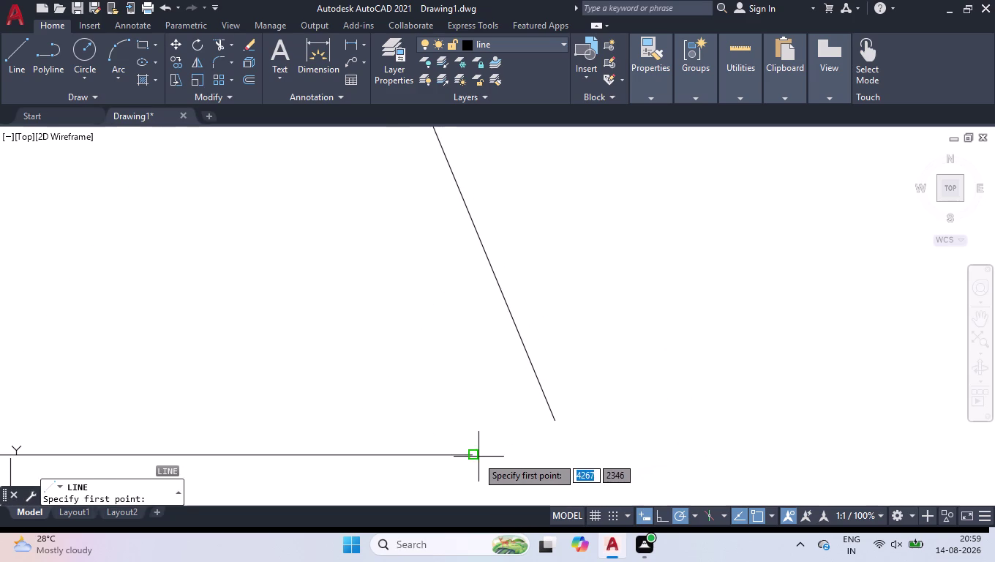
click(472, 457)
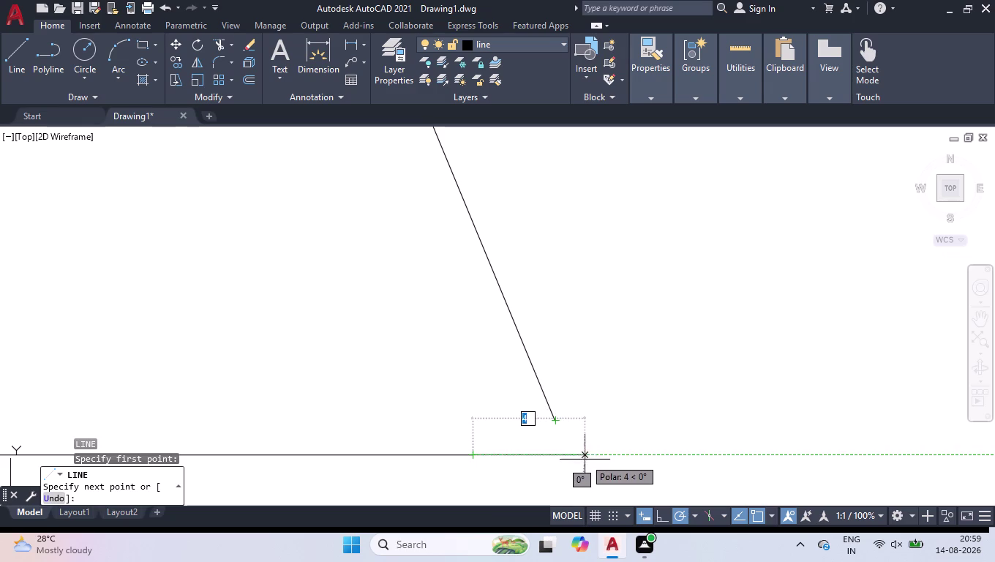
click(569, 453)
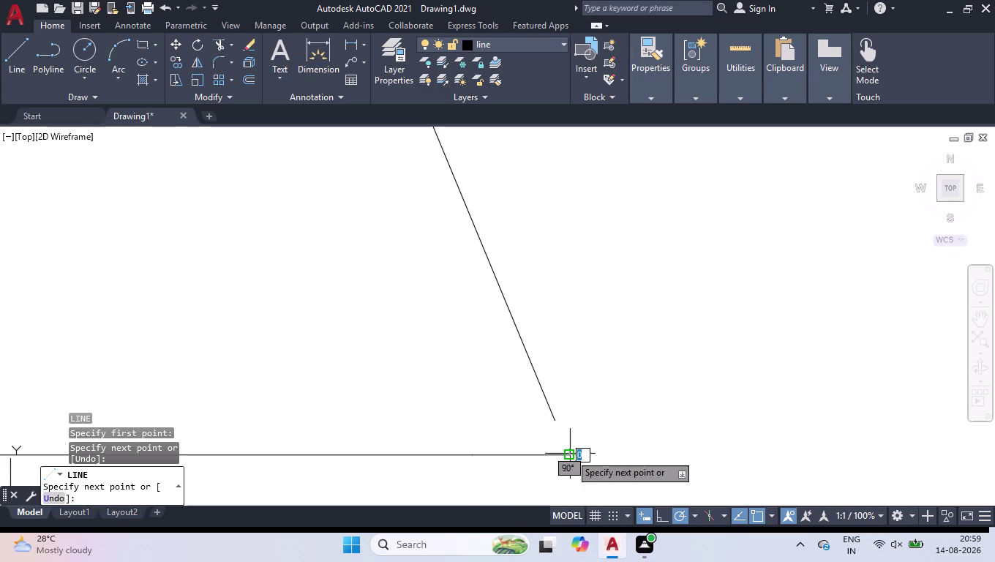
click(553, 423)
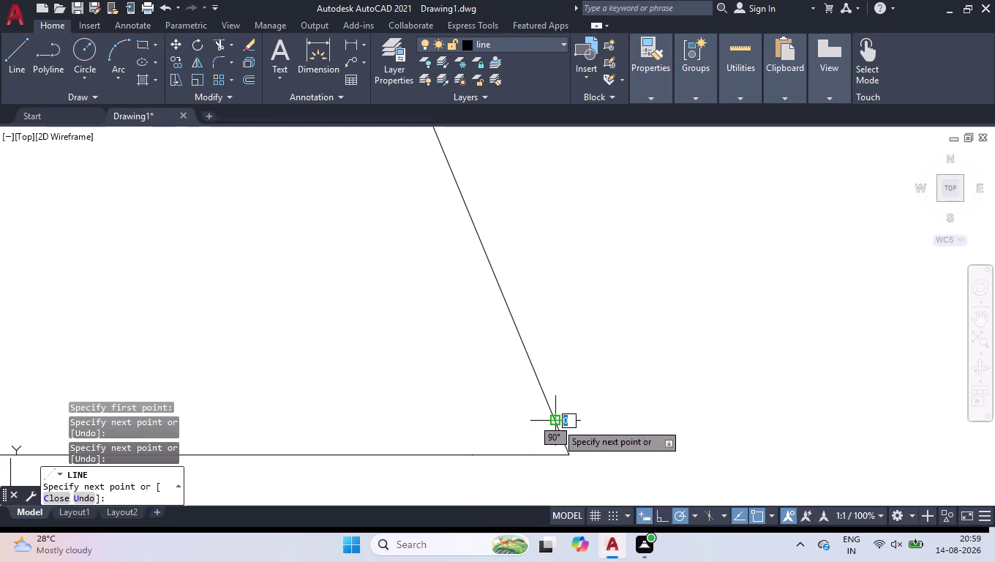
key(space)
Draw the apex edges, then window-select all of the triangle's lines.
scroll(down, 3)
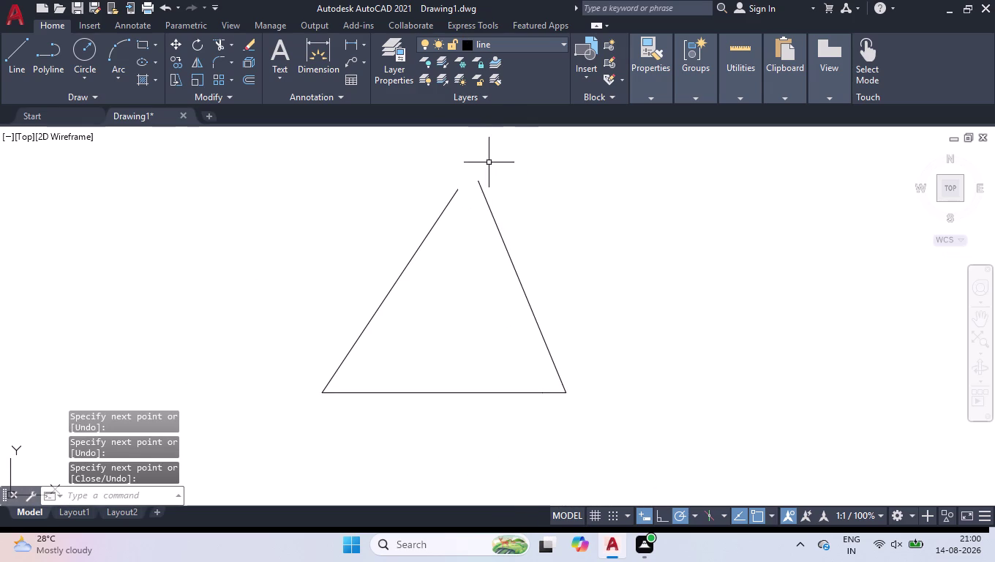
scroll(up, 3)
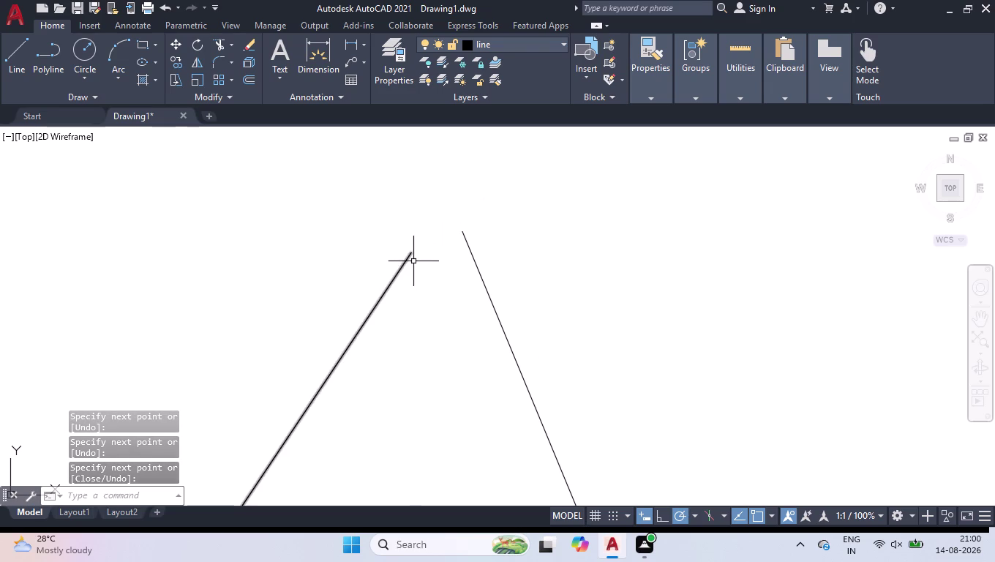
key(l)
key(Return)
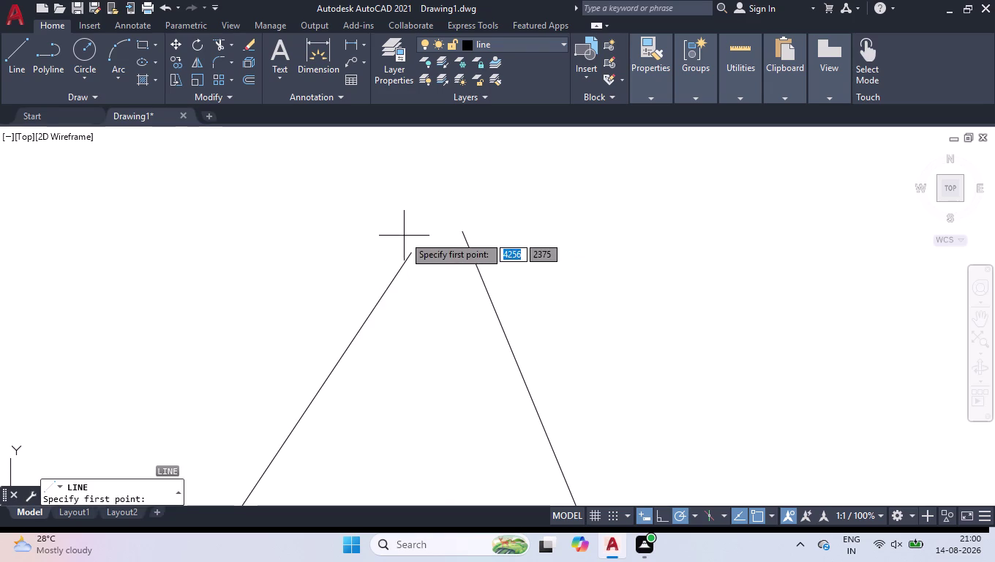
click(413, 253)
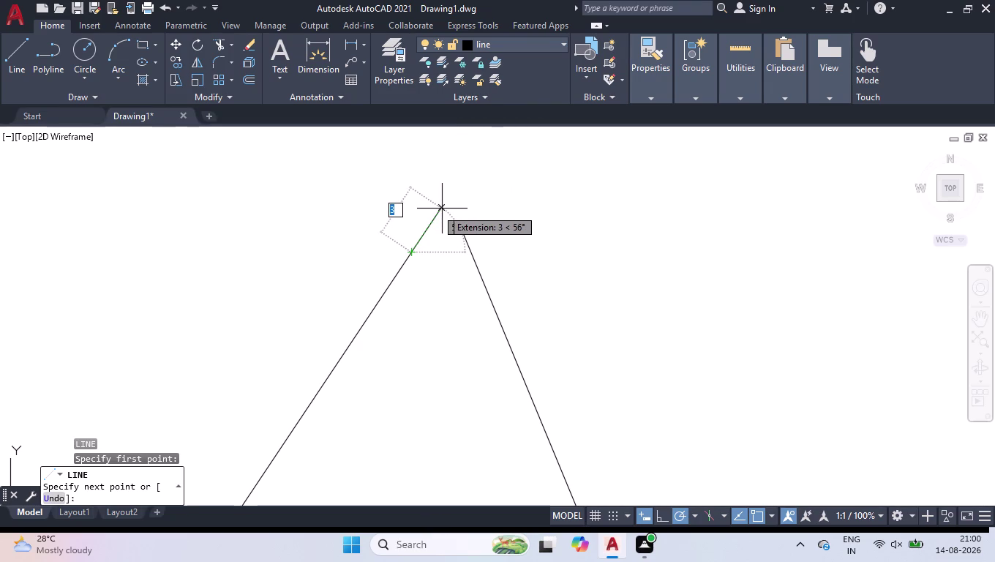
click(441, 208)
click(464, 229)
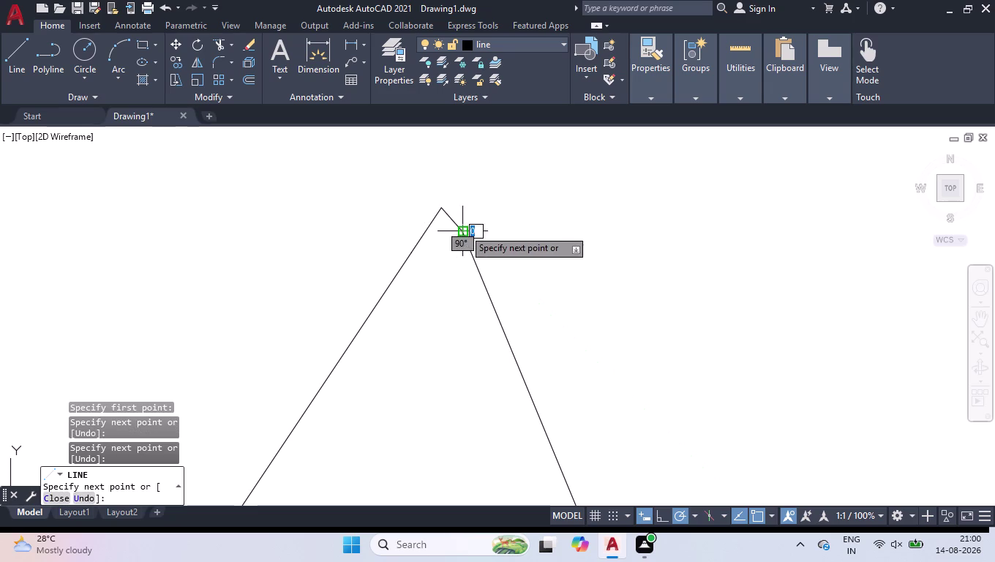
key(space)
scroll(down, 3)
click(527, 194)
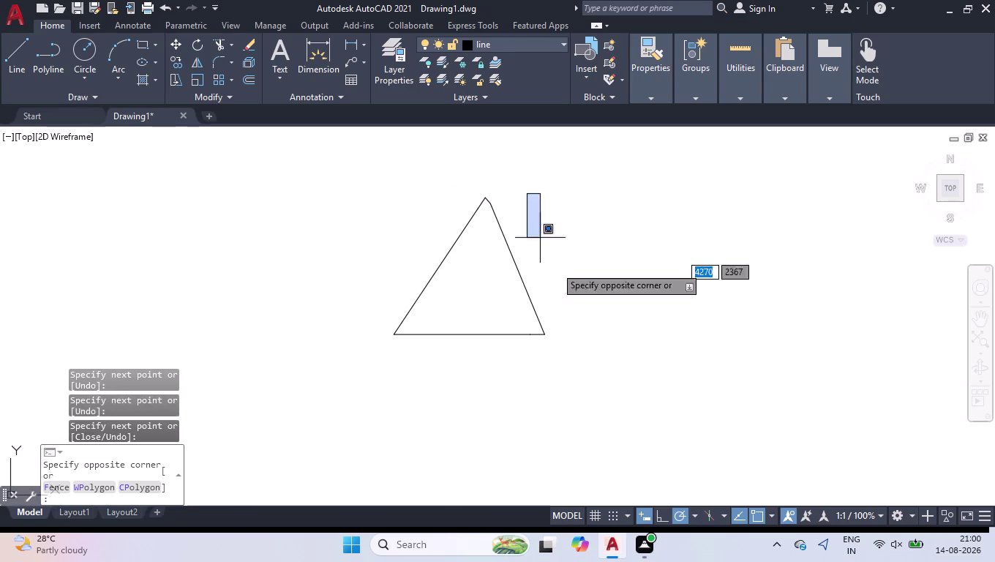
click(417, 389)
Delete the rough triangle and its leftover line pieces.
key(Delete)
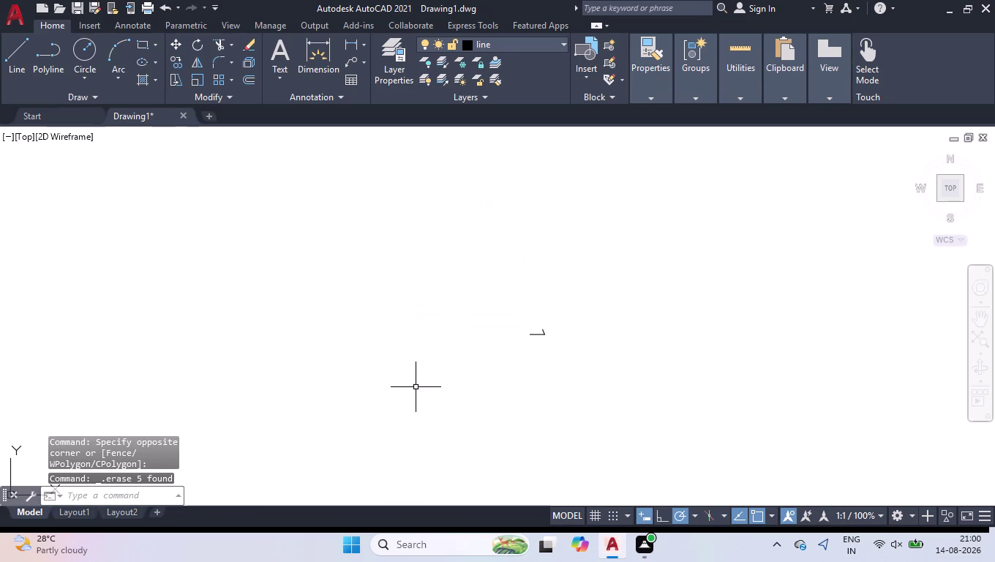
click(656, 278)
click(507, 365)
key(Delete)
Draw a 3-sided inscribed polygon pointing right beside the roller shutter cabinet.
text(po)
key(l)
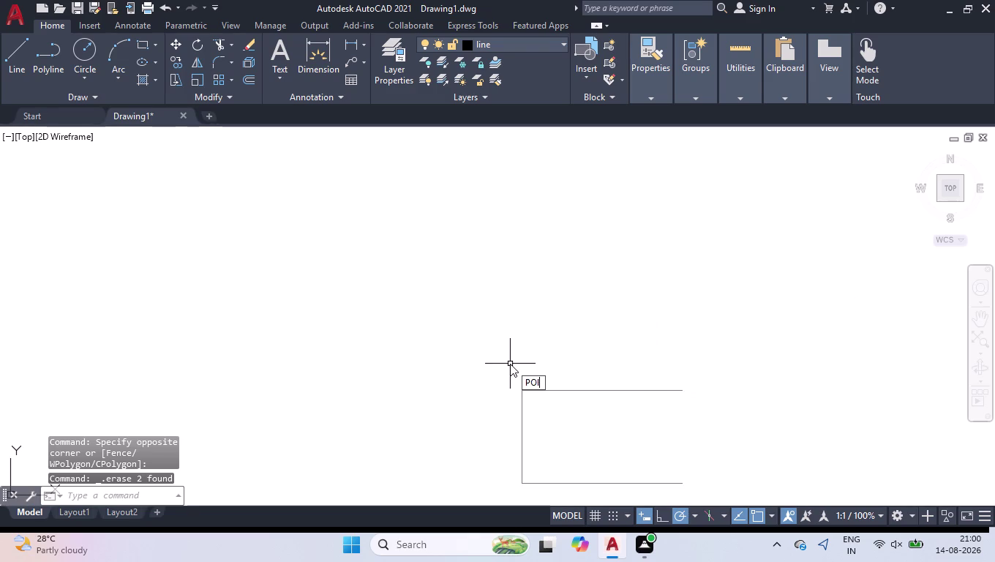
key(Return)
key(3)
key(Return)
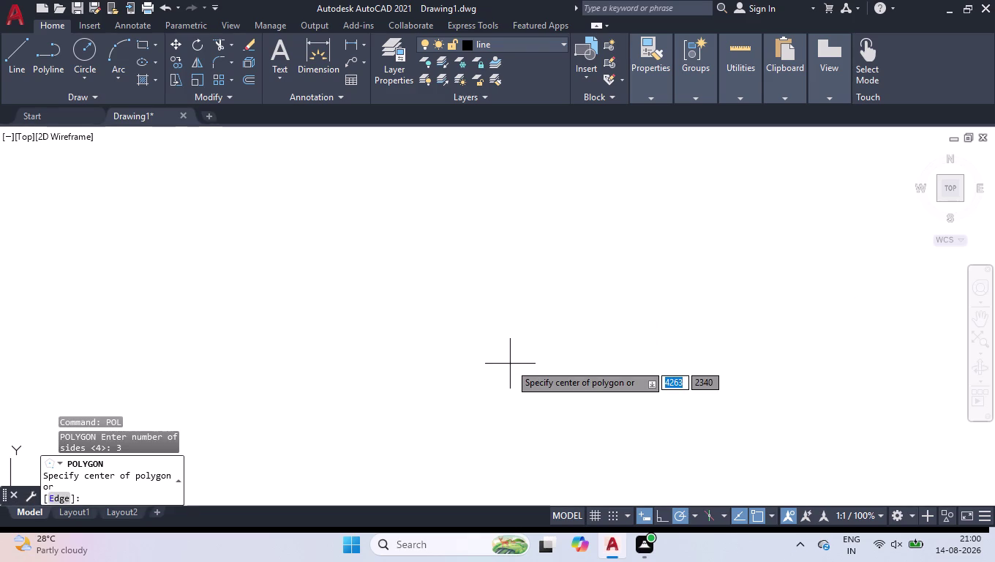
click(478, 330)
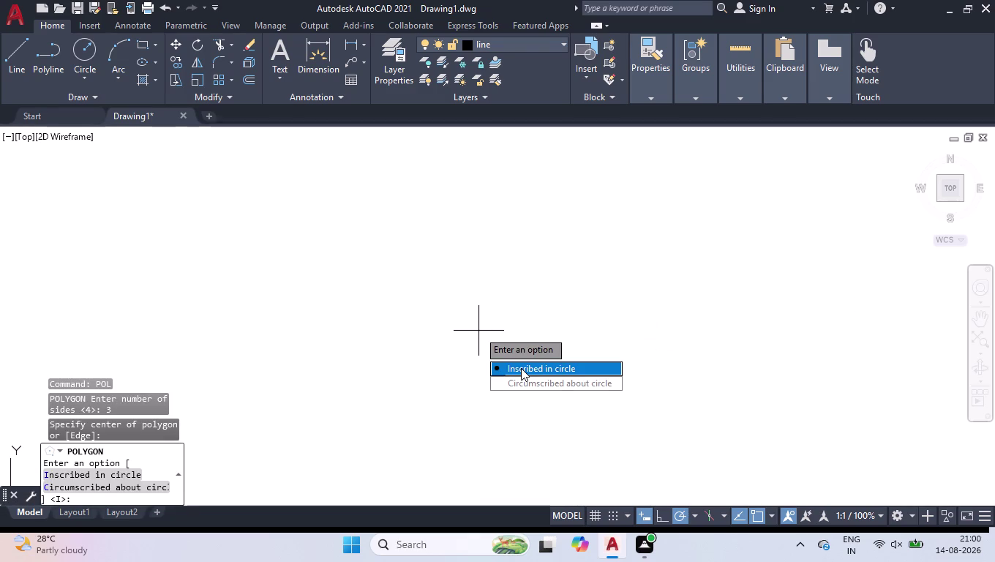
drag(521, 368, 479, 331)
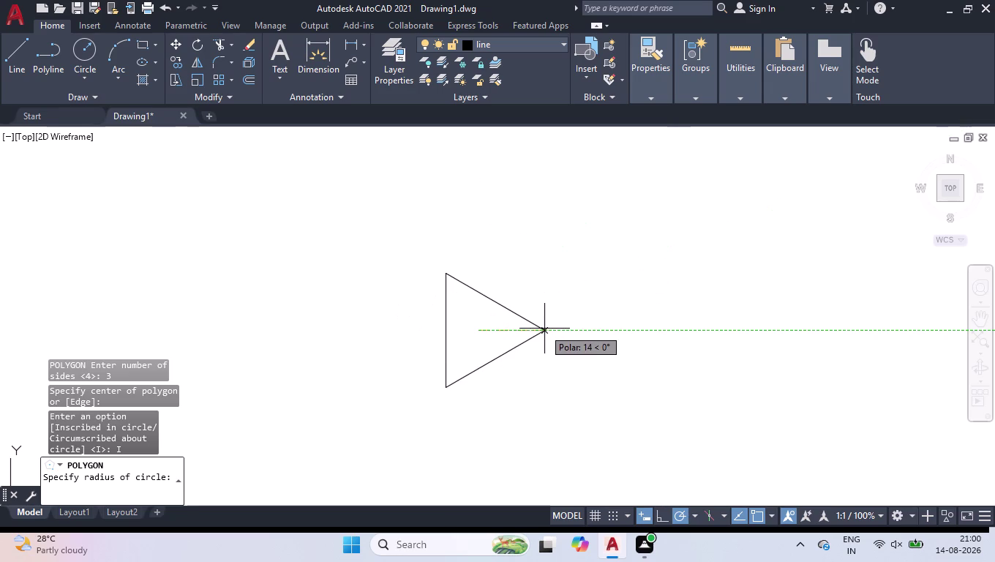
scroll(down, 3)
scroll(down, 3)
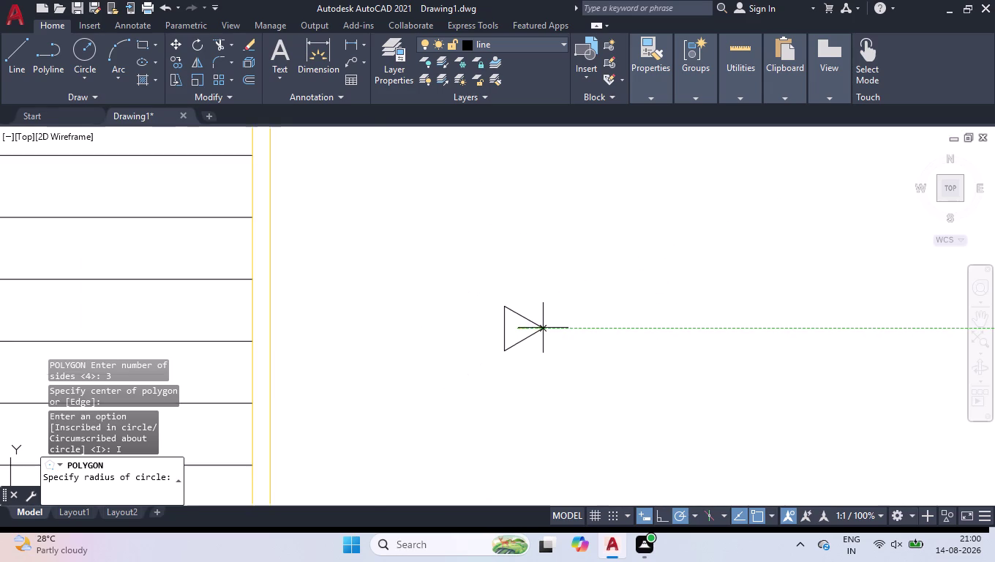
scroll(down, 3)
scroll(down, 3)
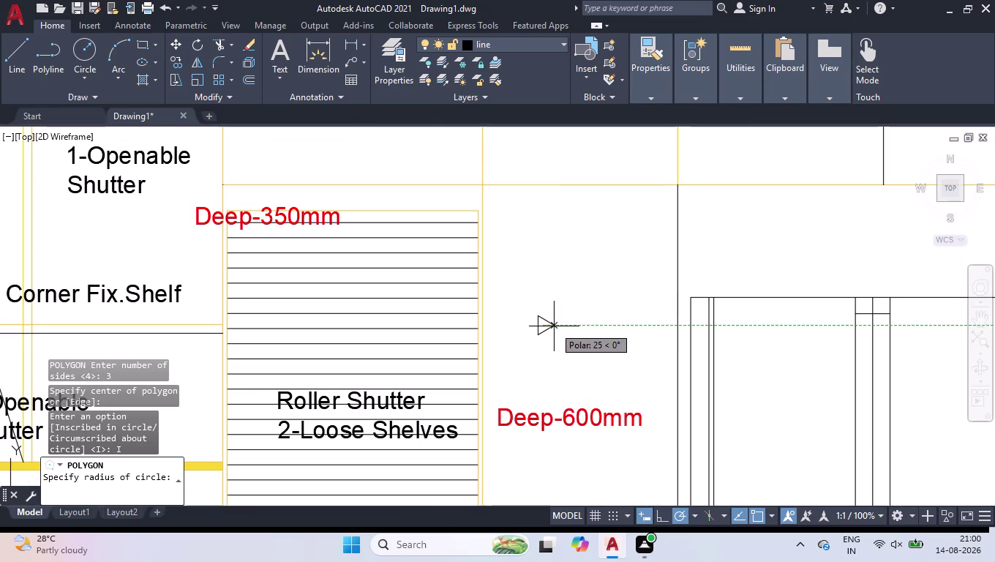
click(550, 326)
Attempt to join the triangle marker's edges, cancelling both failed joins.
click(557, 312)
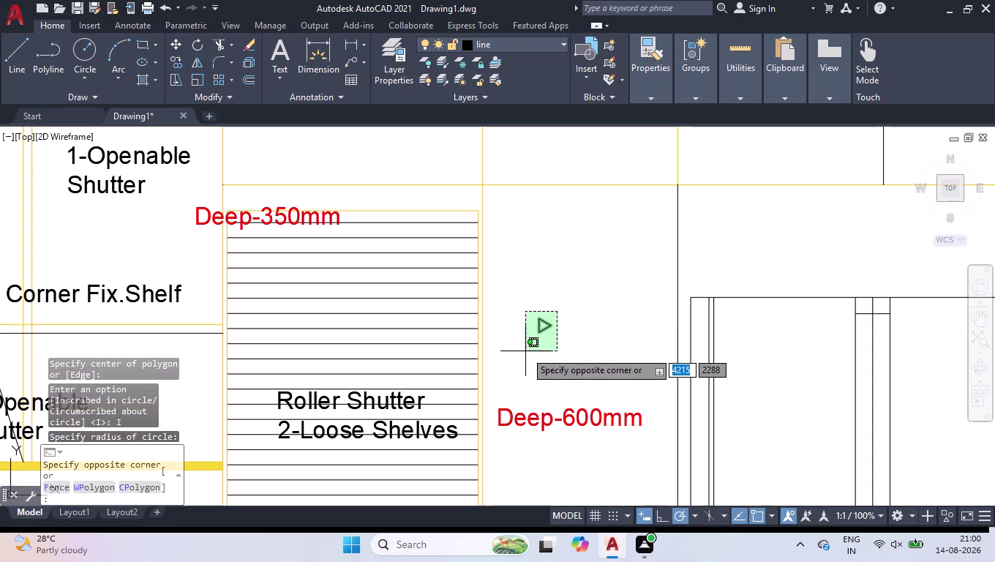
click(524, 350)
key(j)
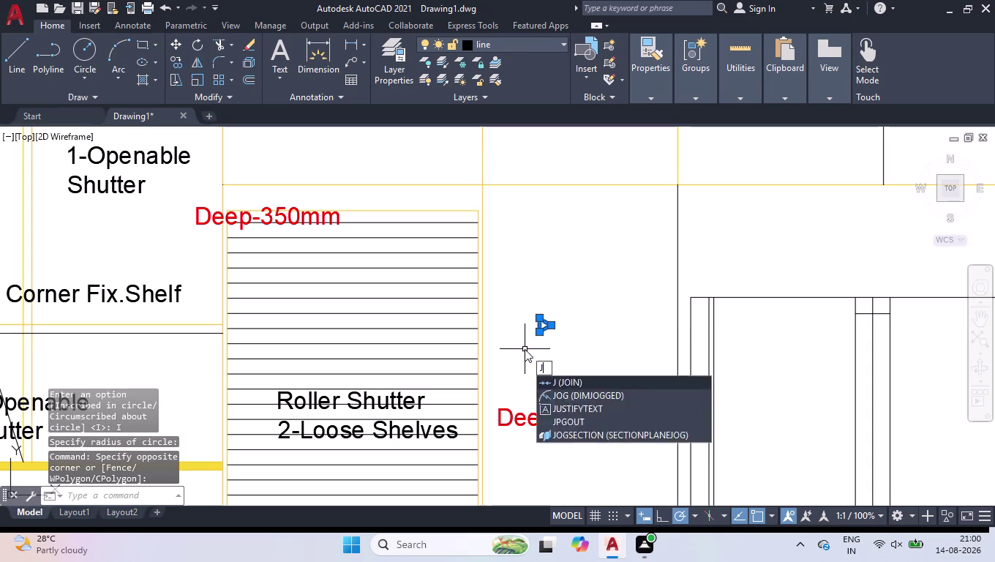
key(Return)
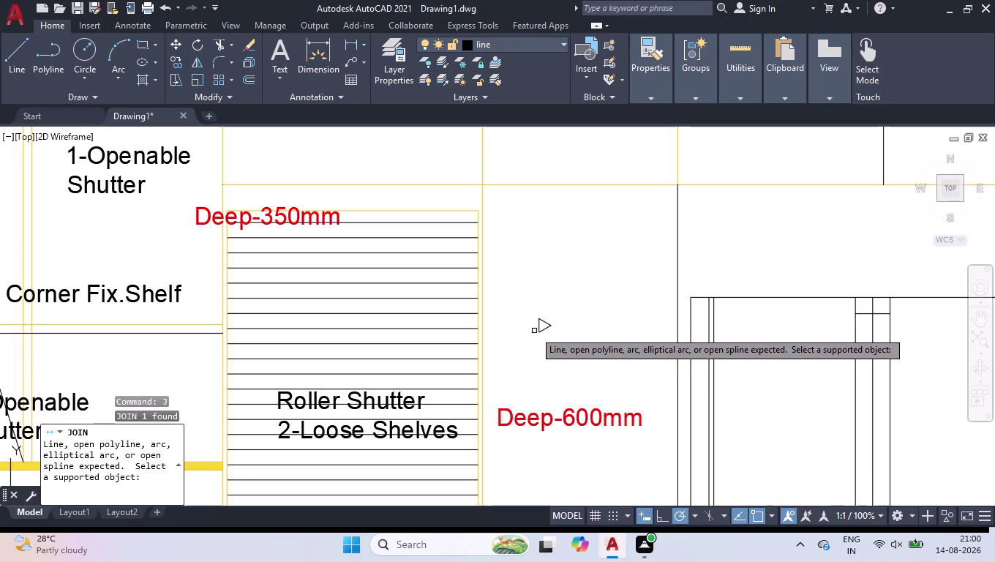
click(541, 328)
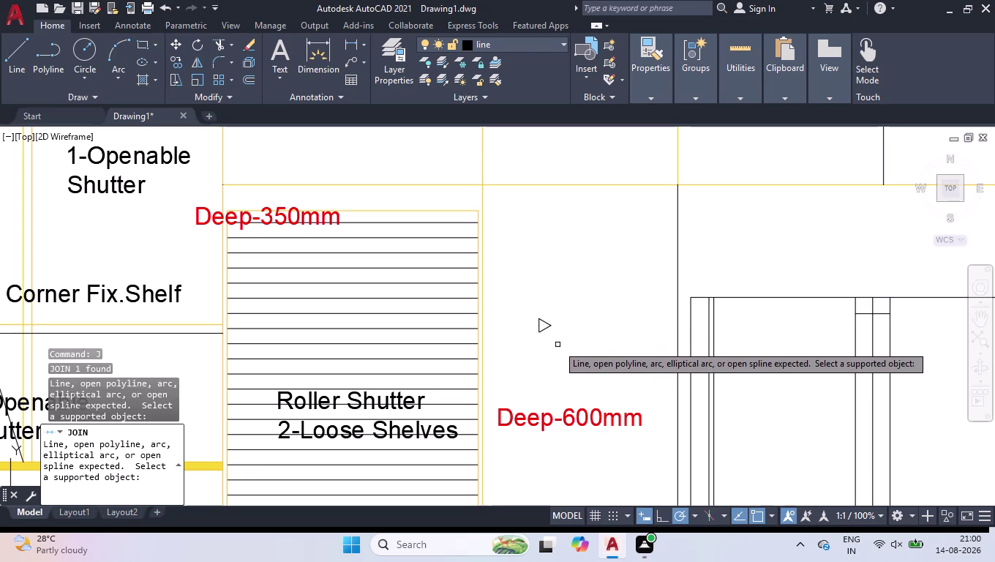
key(Return)
drag(567, 288, 567, 296)
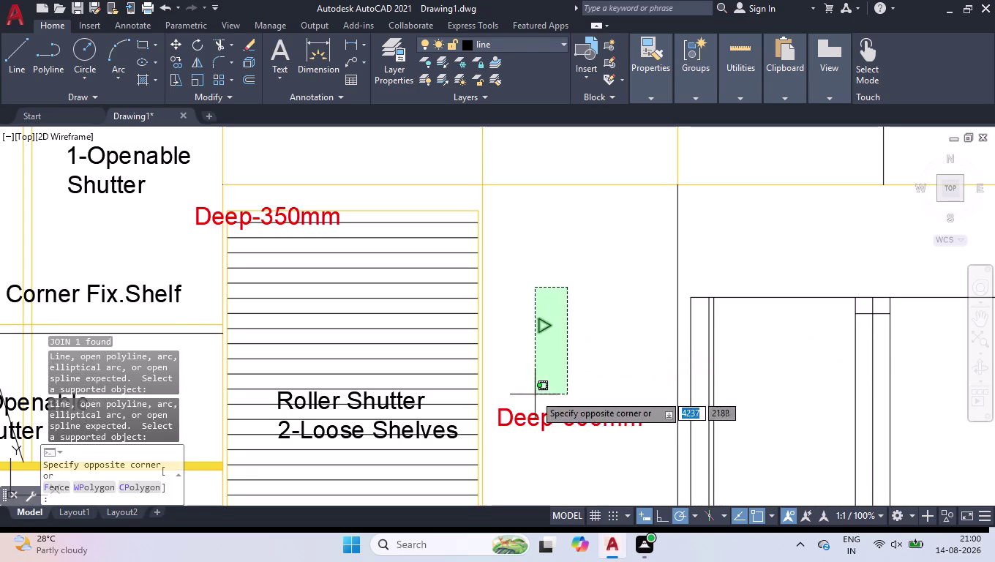
click(532, 392)
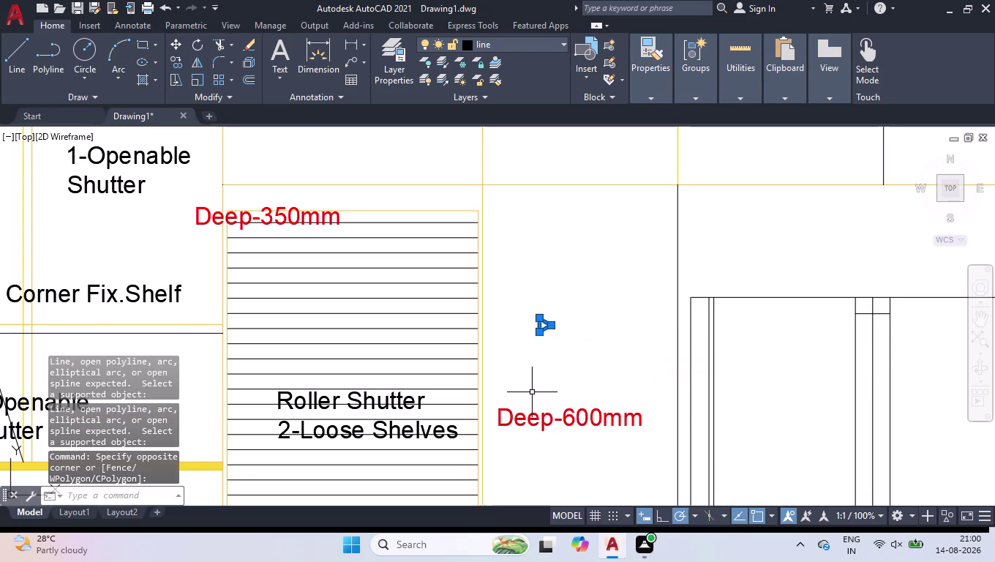
key(j)
key(Return)
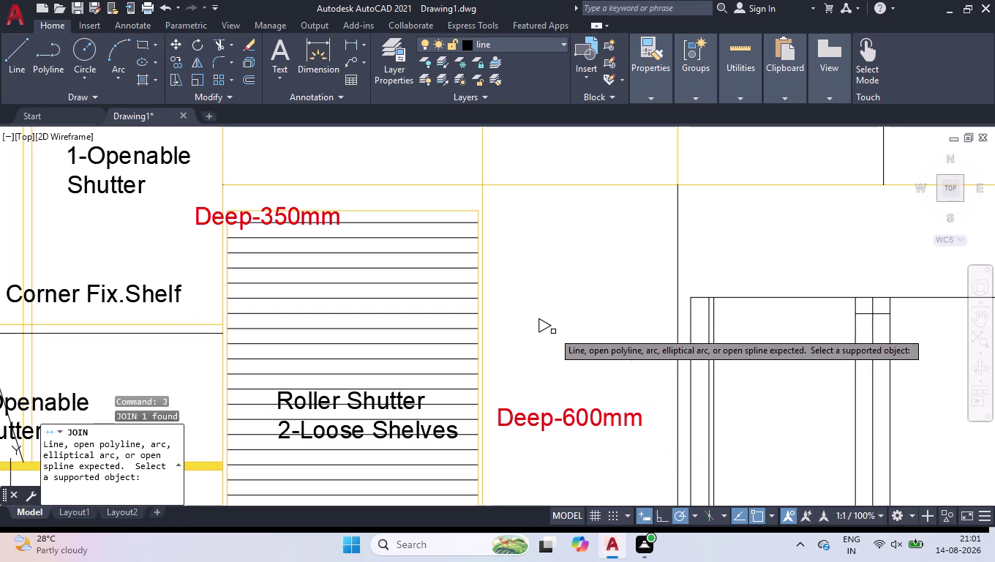
key(Return)
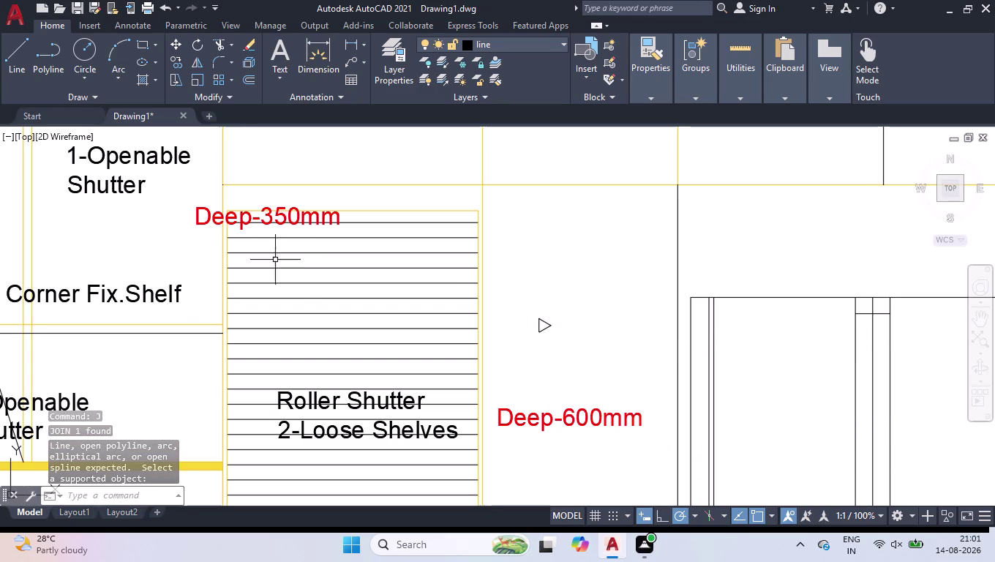
click(136, 79)
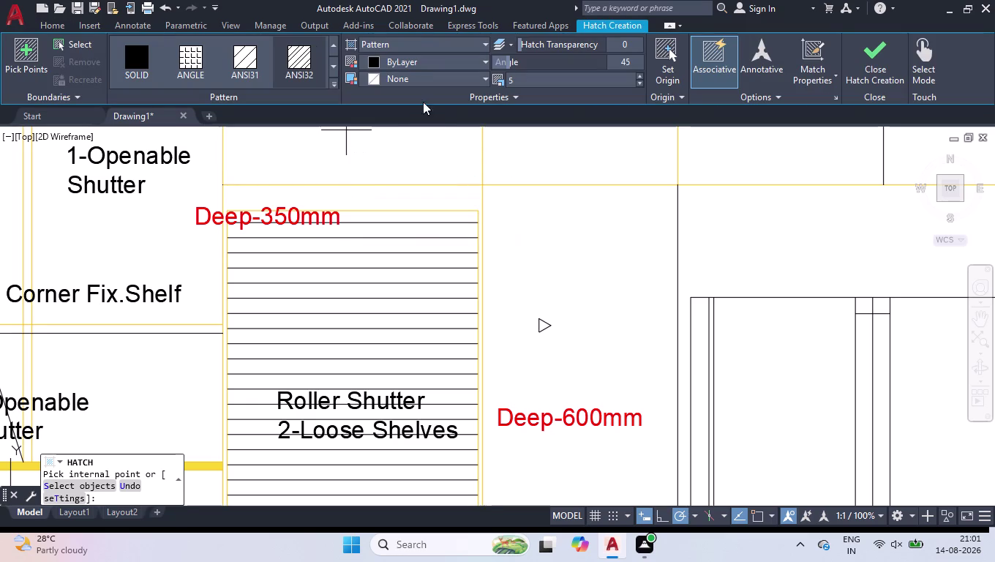
Fill the triangle marker with a SOLID red hatch and select it.
click(127, 63)
click(417, 58)
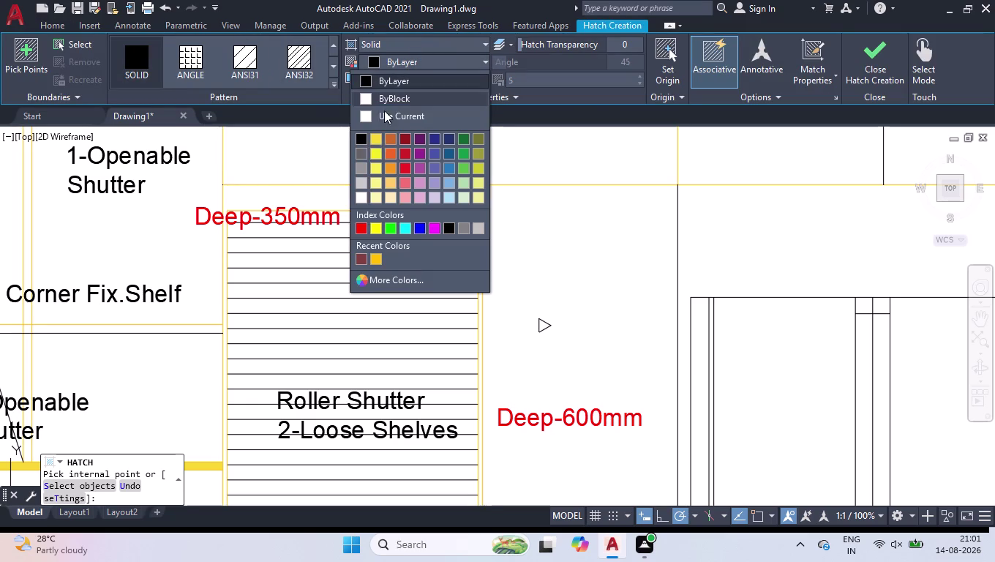
click(359, 226)
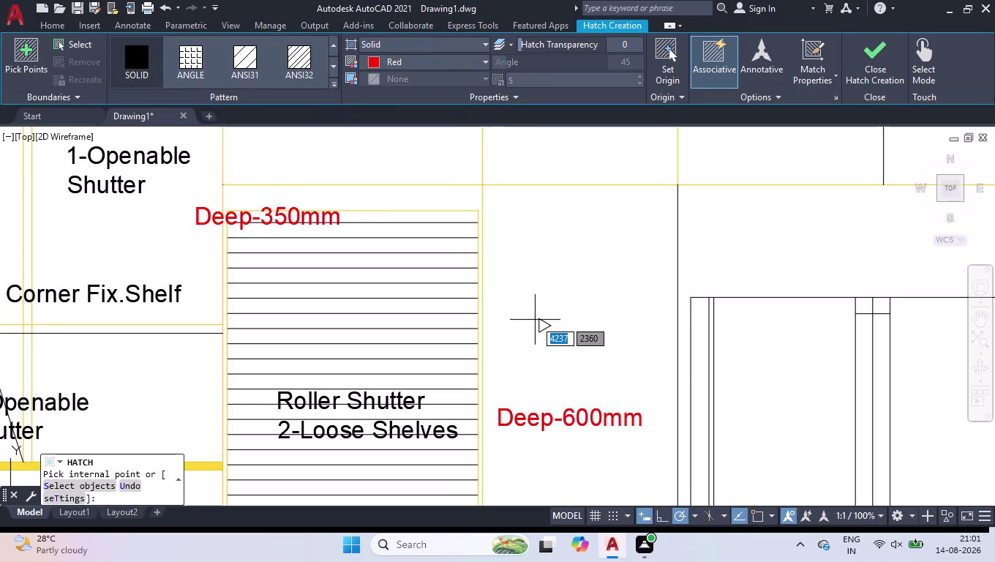
click(541, 326)
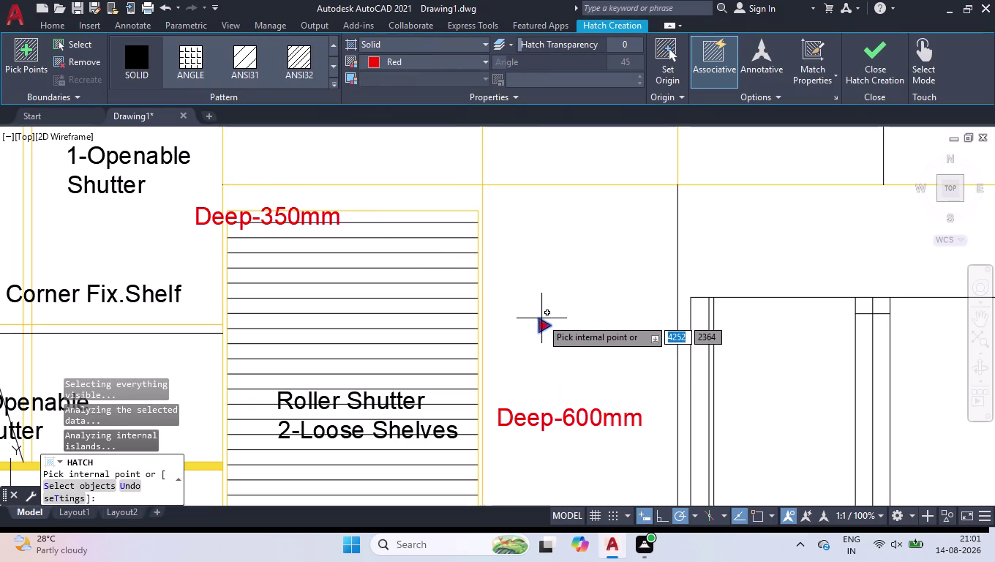
key(Return)
click(588, 322)
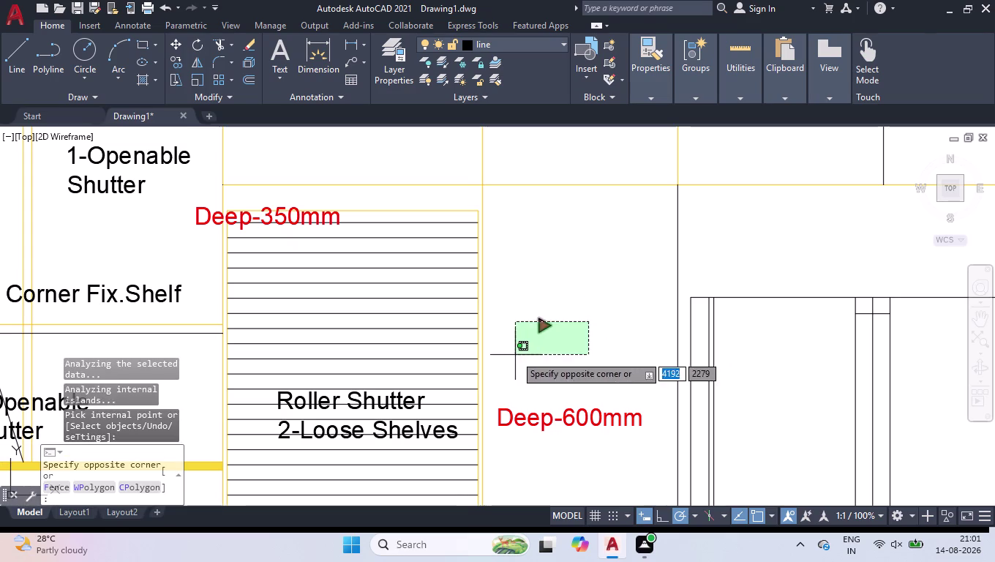
click(565, 307)
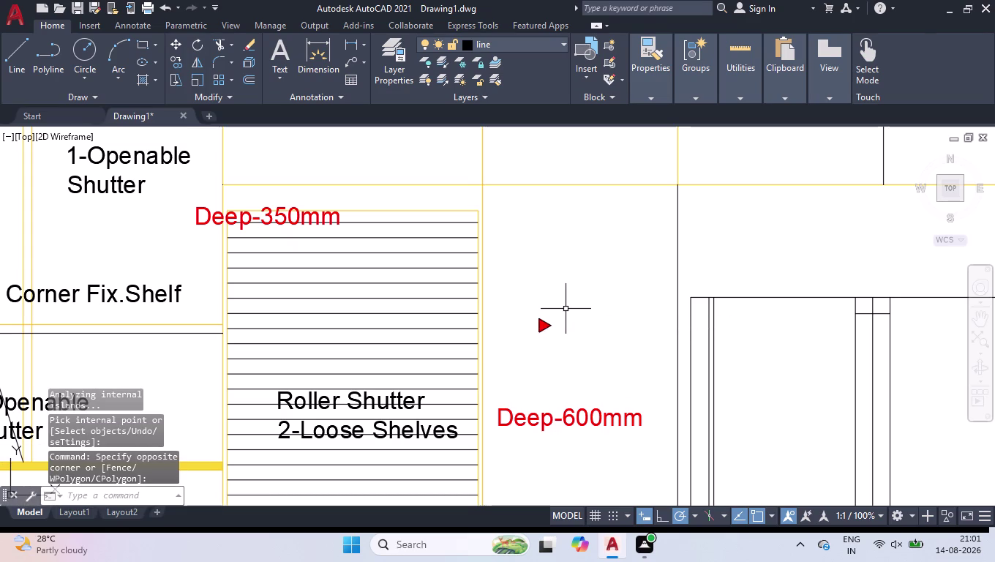
key(v)
key(BackSpace)
key(t)
key(Return)
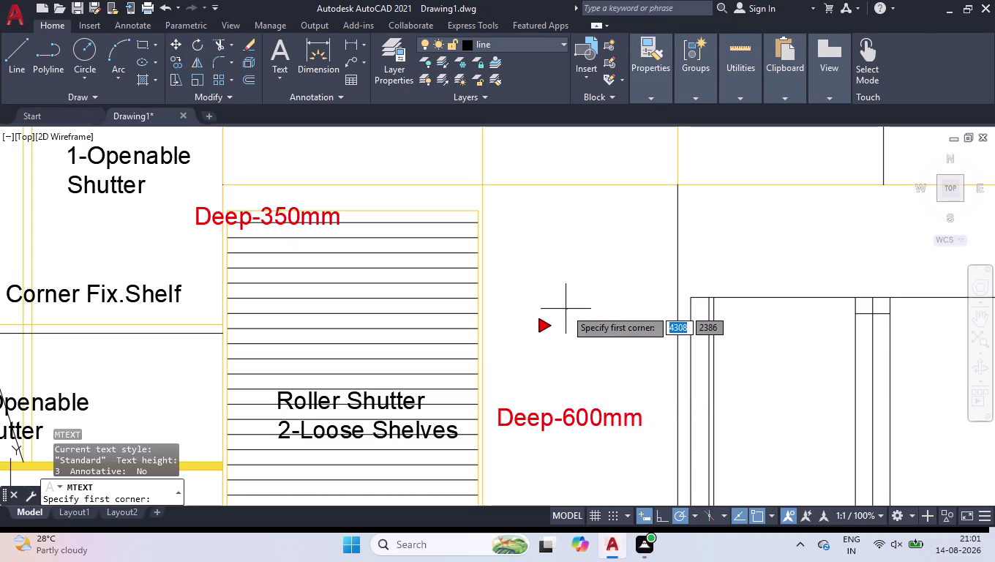
Place an MText box beside the red triangle and enter the text 'VS'.
click(527, 345)
click(578, 359)
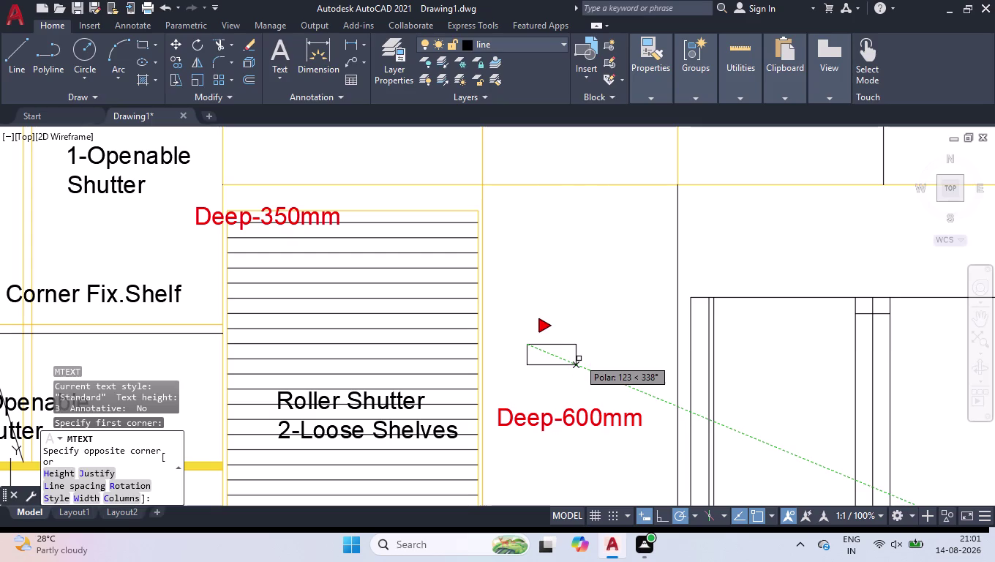
text(VS)
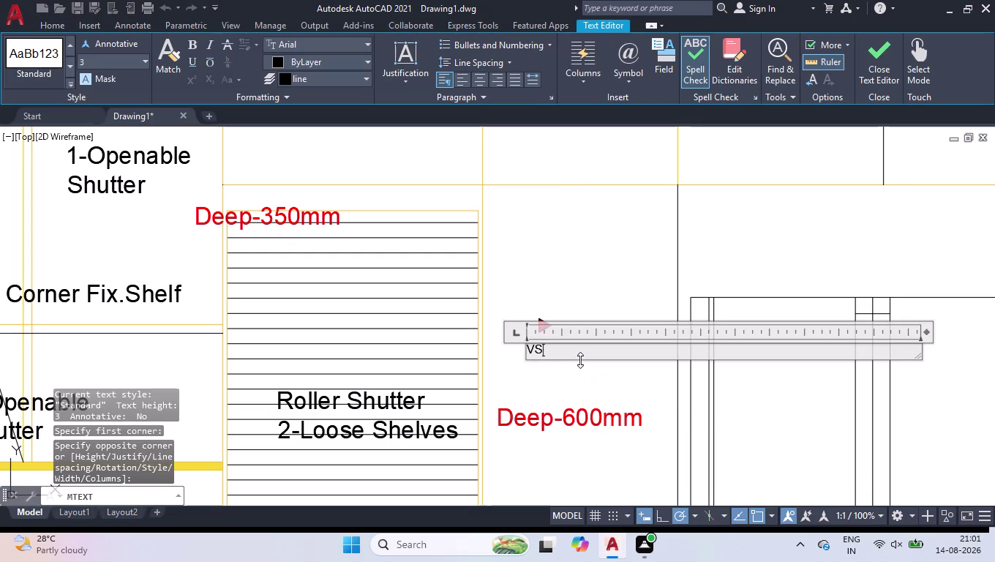
click(581, 278)
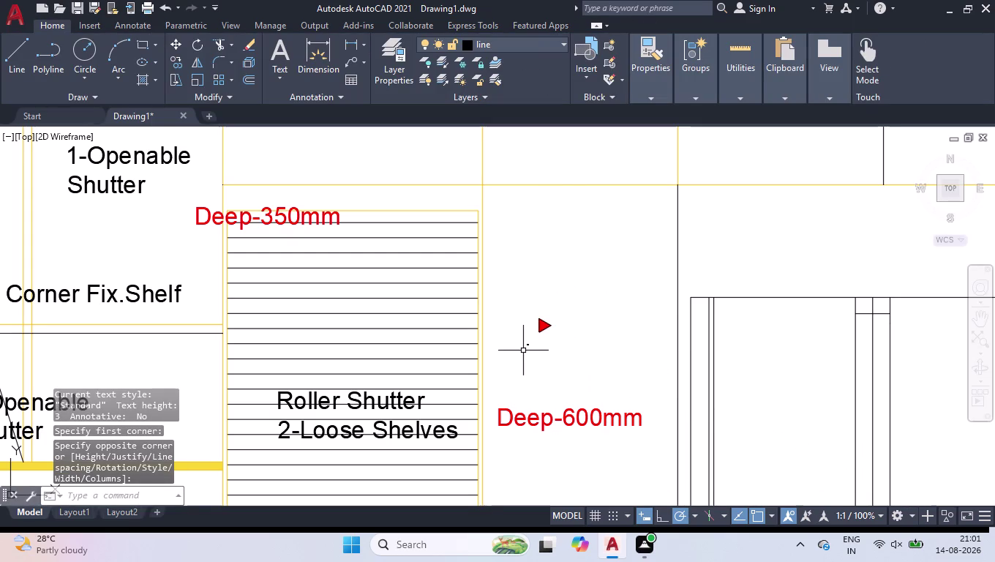
Select the VS text and set its text height to 20 in Properties.
click(529, 342)
click(518, 355)
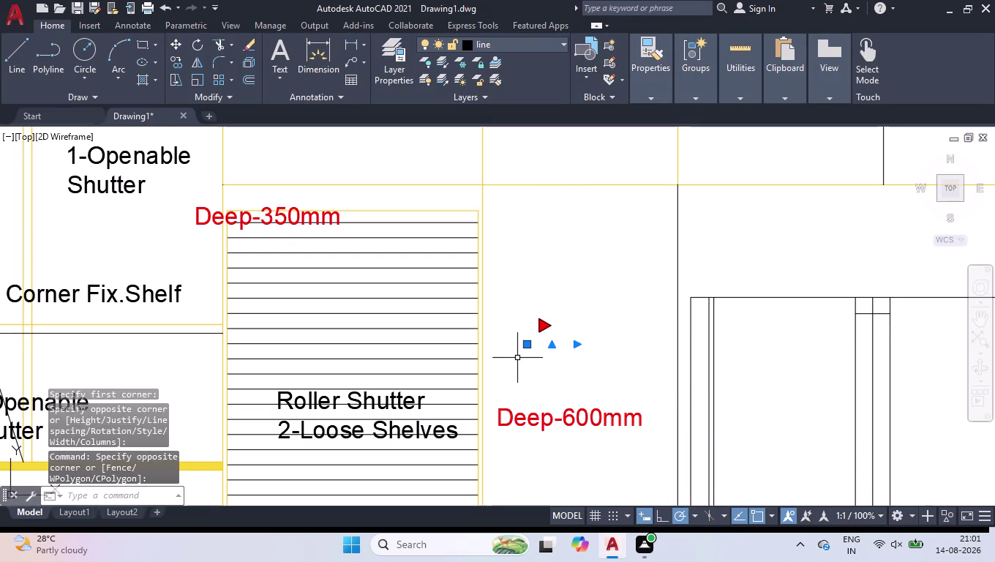
key(ctrl+1)
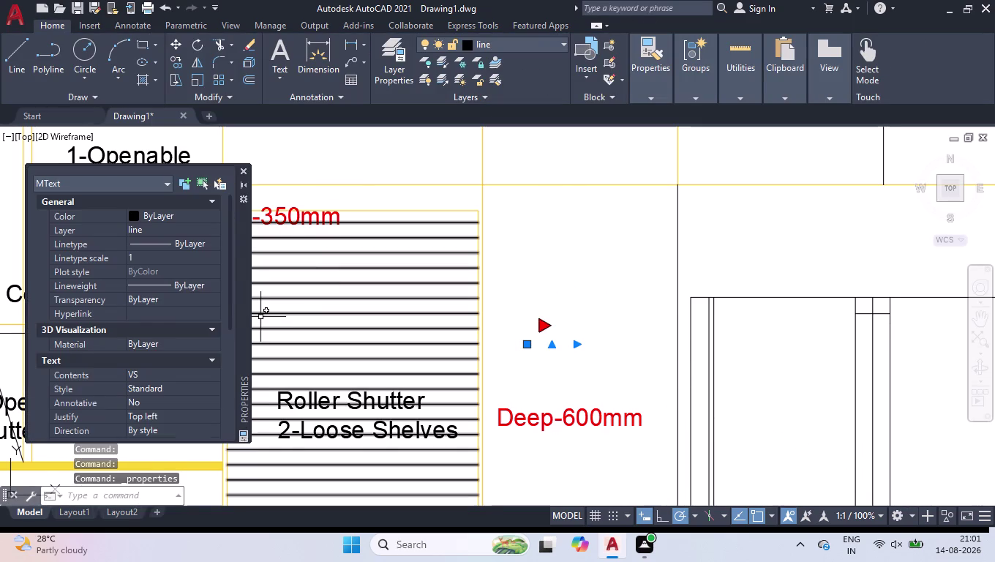
scroll(down, 3)
click(156, 244)
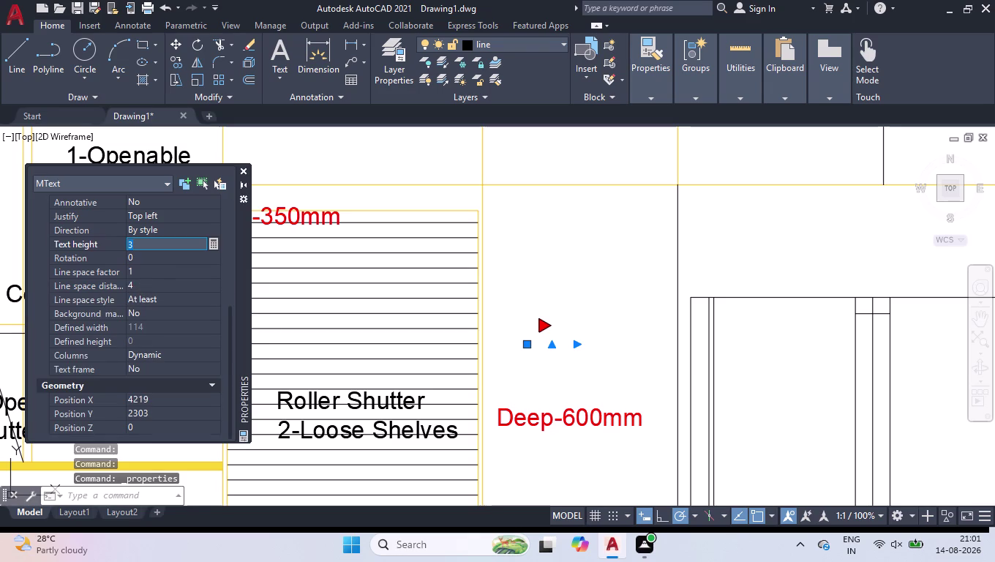
text(20)
key(Return)
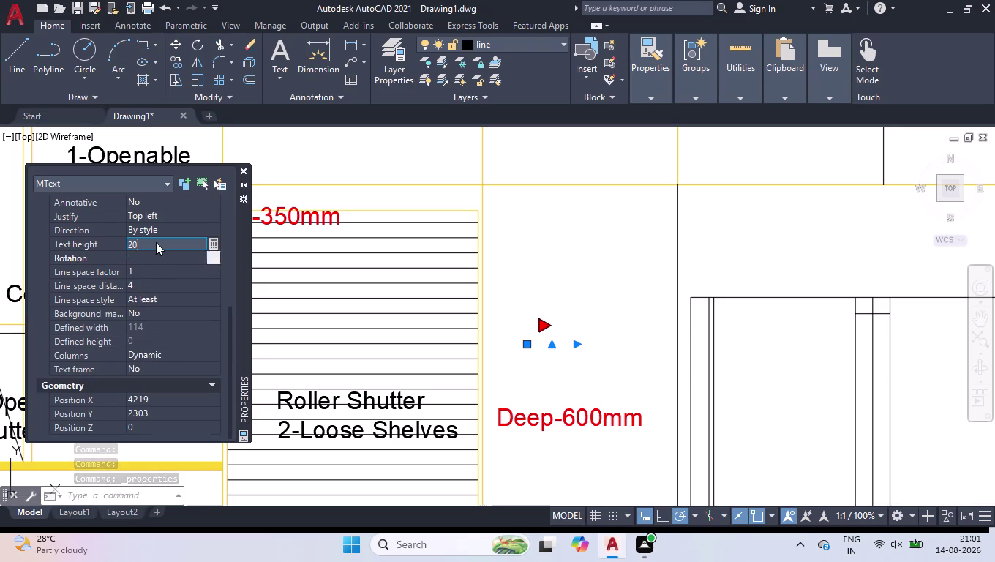
click(158, 239)
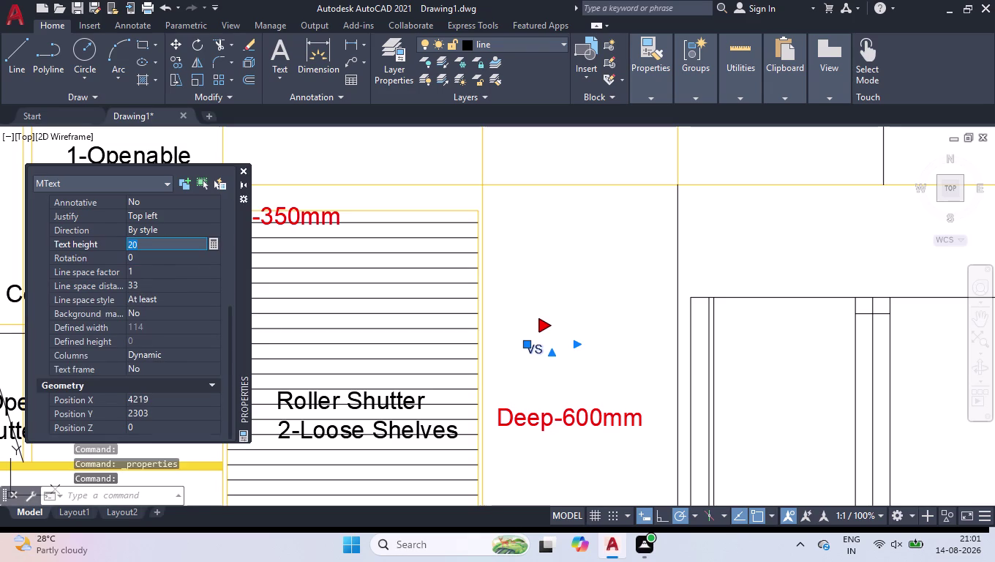
Raise the VS text height to 25 and move the text just left of the triangle.
text(25)
key(Return)
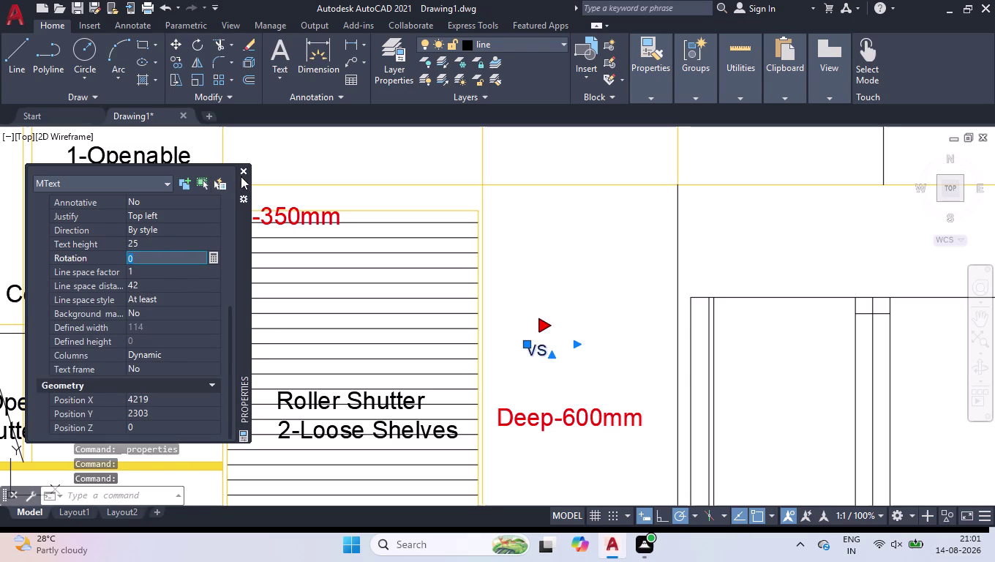
click(244, 173)
click(527, 342)
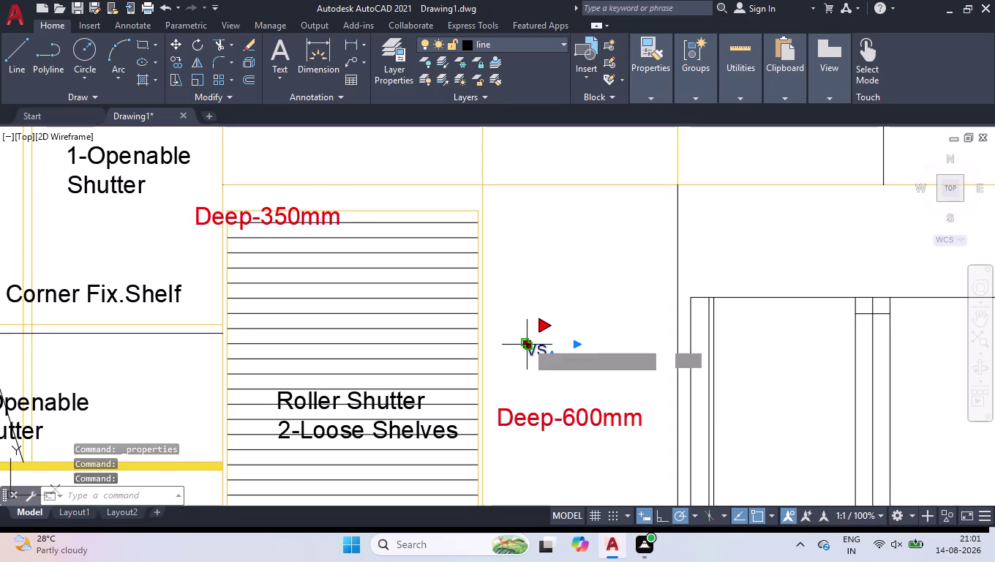
scroll(up, 3)
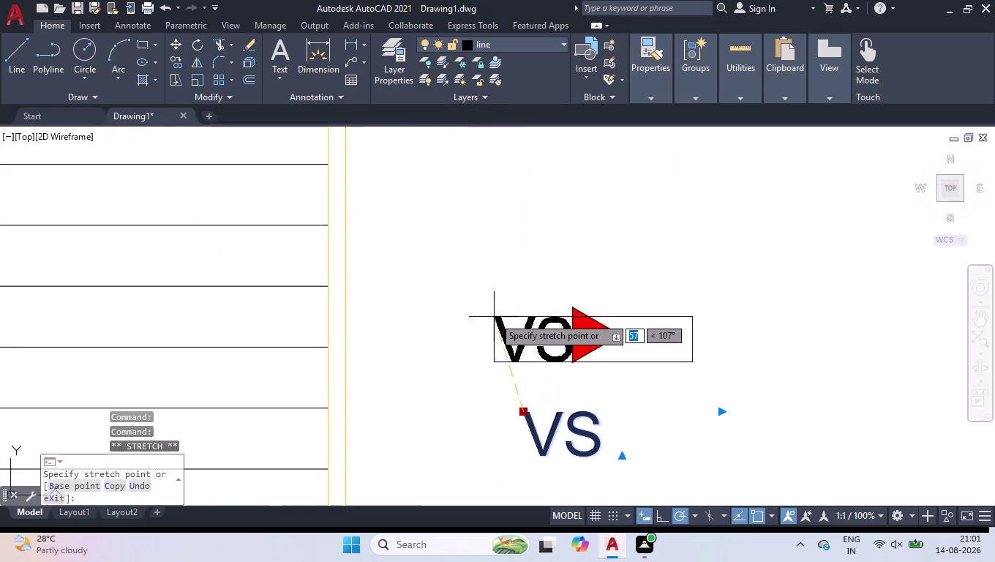
click(489, 318)
Select the VS text and triangle, dismissing the Options dialog opened by mistake.
click(690, 282)
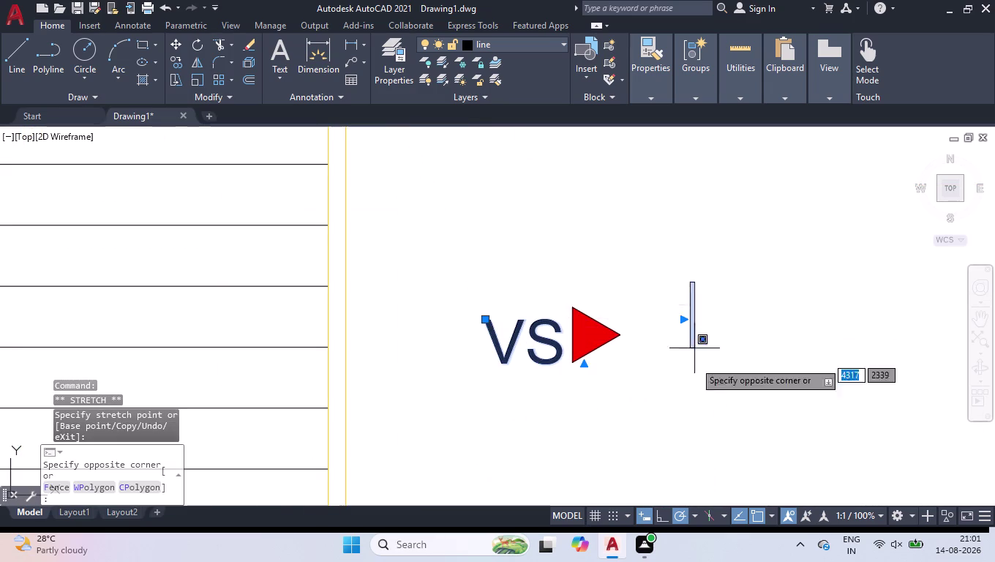
click(420, 403)
text(GR)
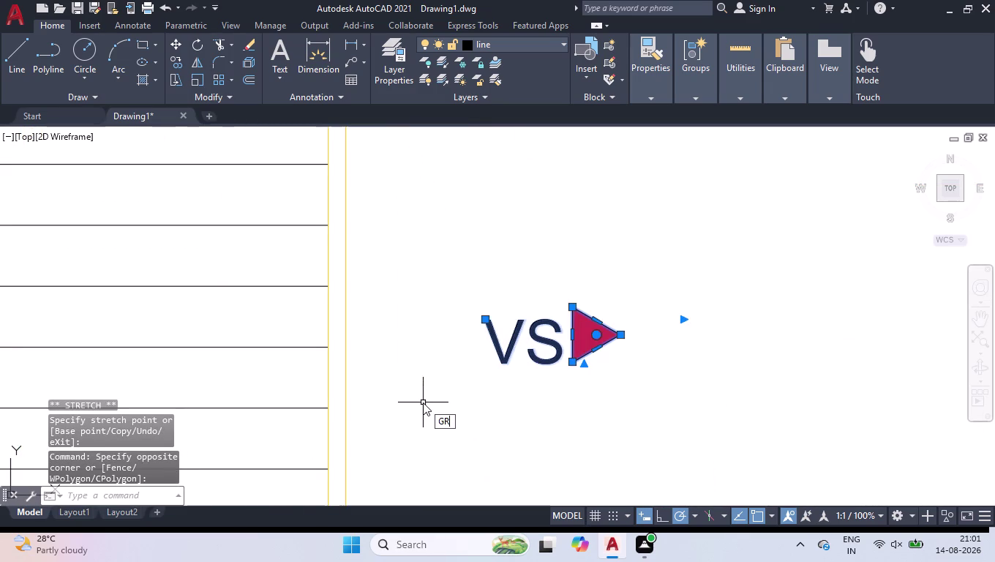
key(Return)
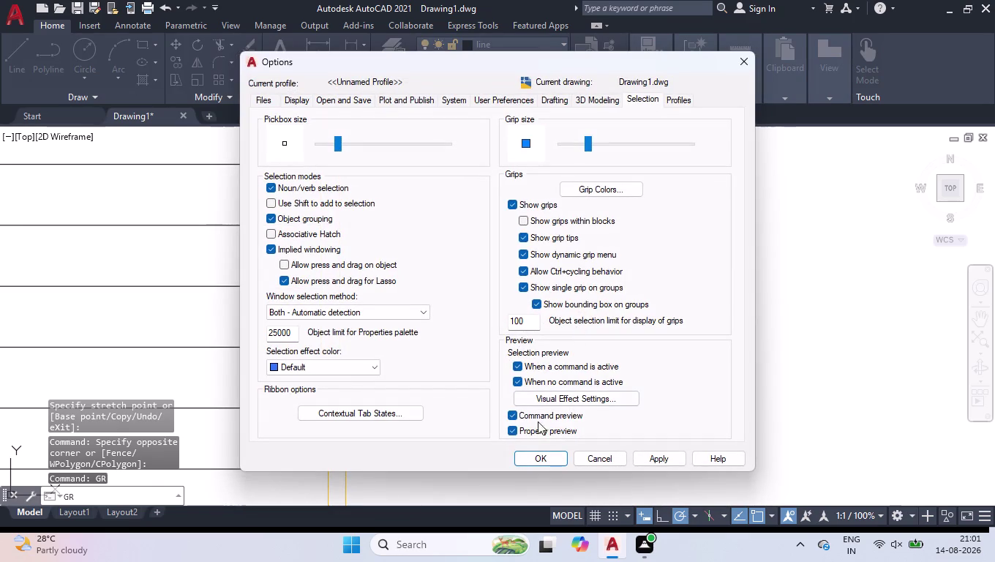
click(533, 453)
Combine the VS text and triangle with GROUP, then pick up the new group.
drag(662, 303, 656, 322)
click(350, 421)
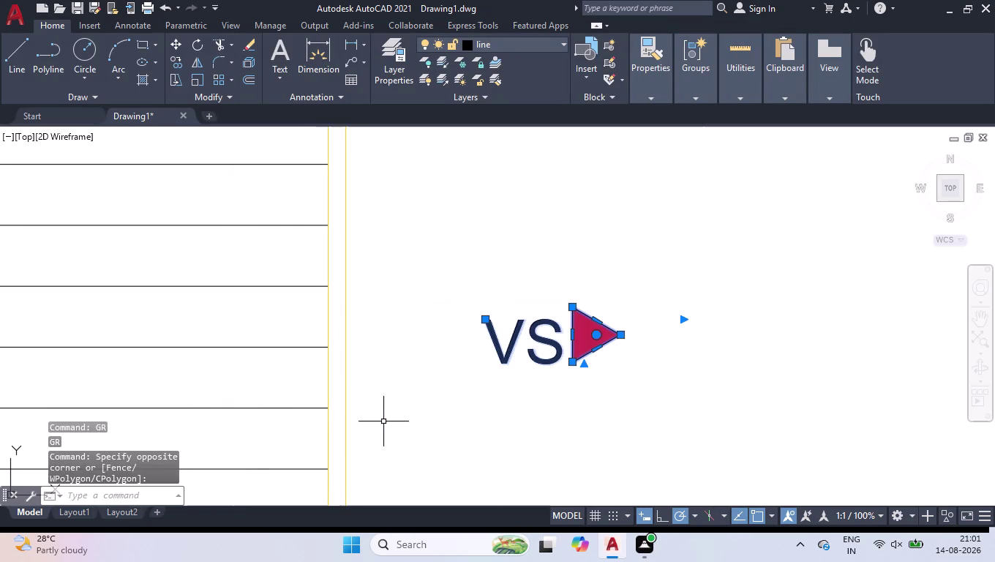
text(GRPO)
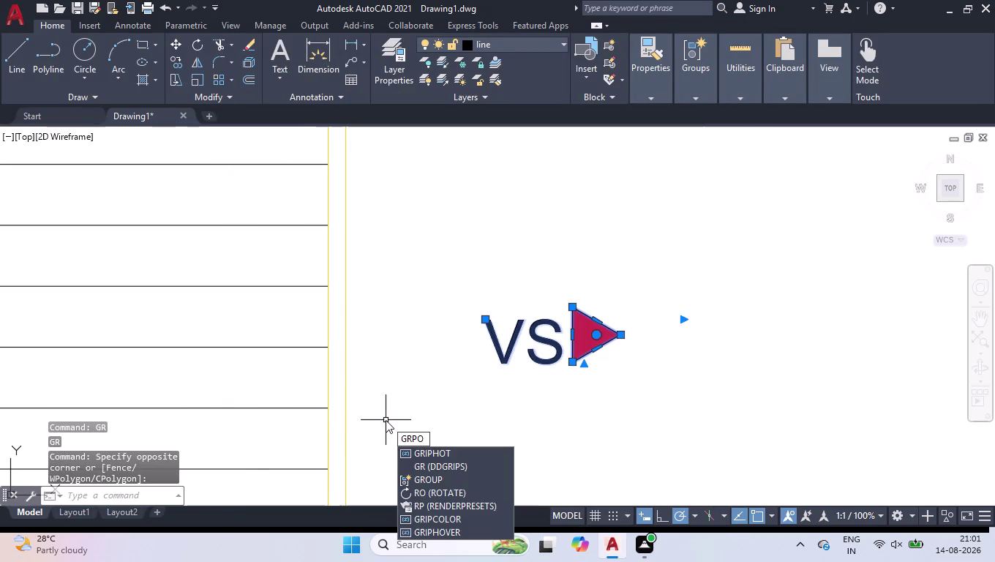
key(BackSpace)
key(BackSpace)
text(OU)
key(Return)
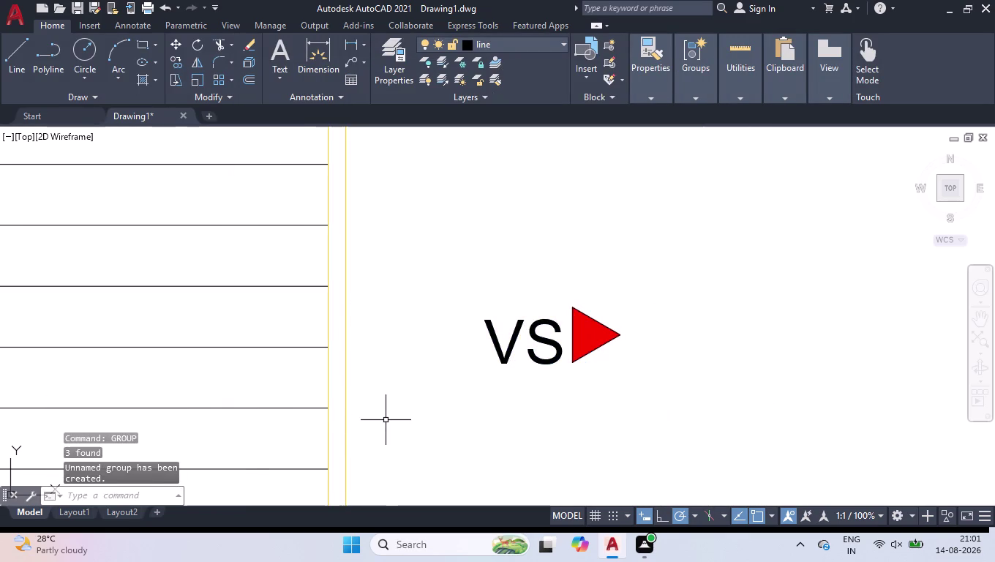
click(540, 338)
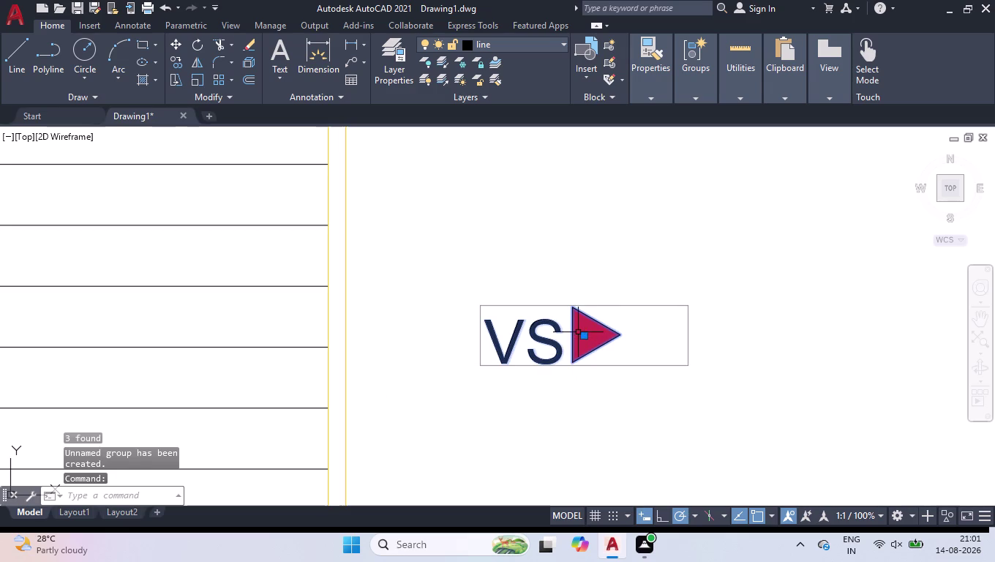
click(587, 336)
Drop the grouped VS marker so its tip meets the cabinet's yellow edge line.
scroll(down, 3)
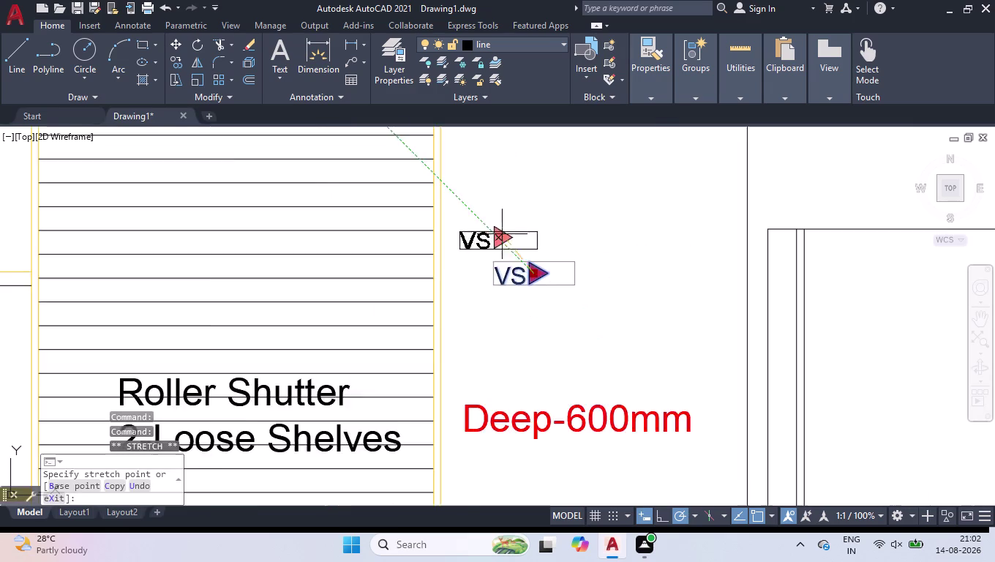
scroll(down, 3)
scroll(down, 3)
scroll(down, 3)
scroll(up, 3)
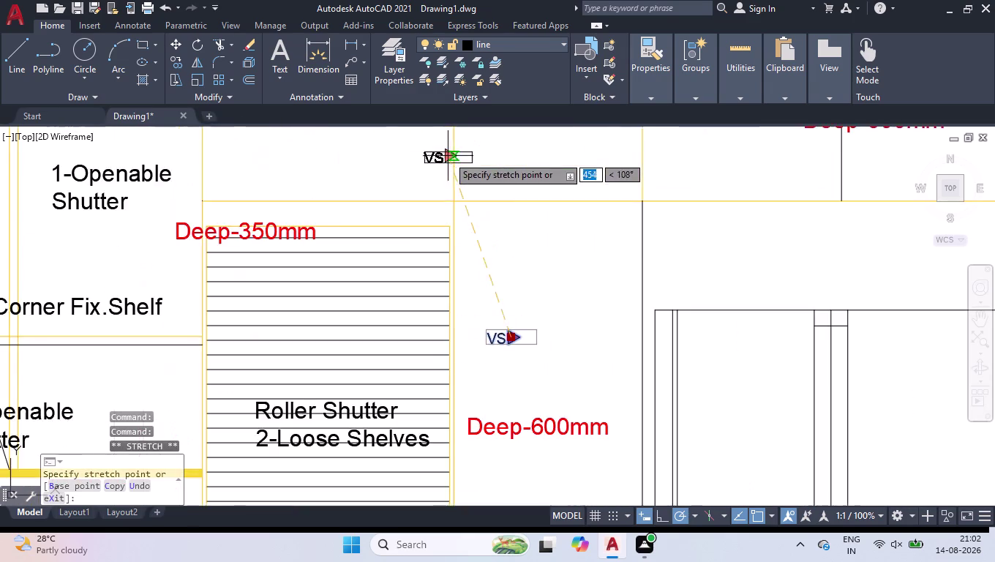
scroll(up, 3)
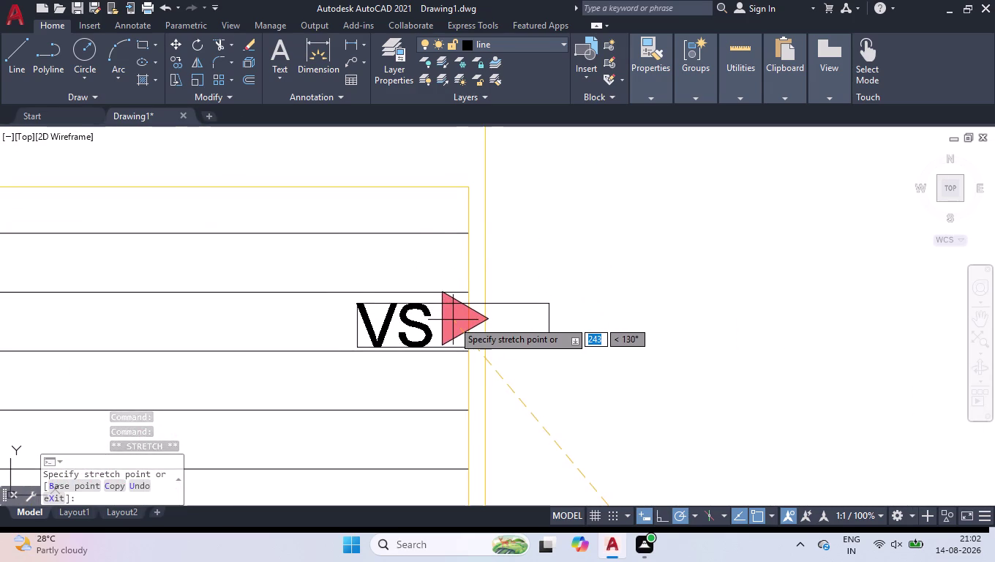
click(450, 319)
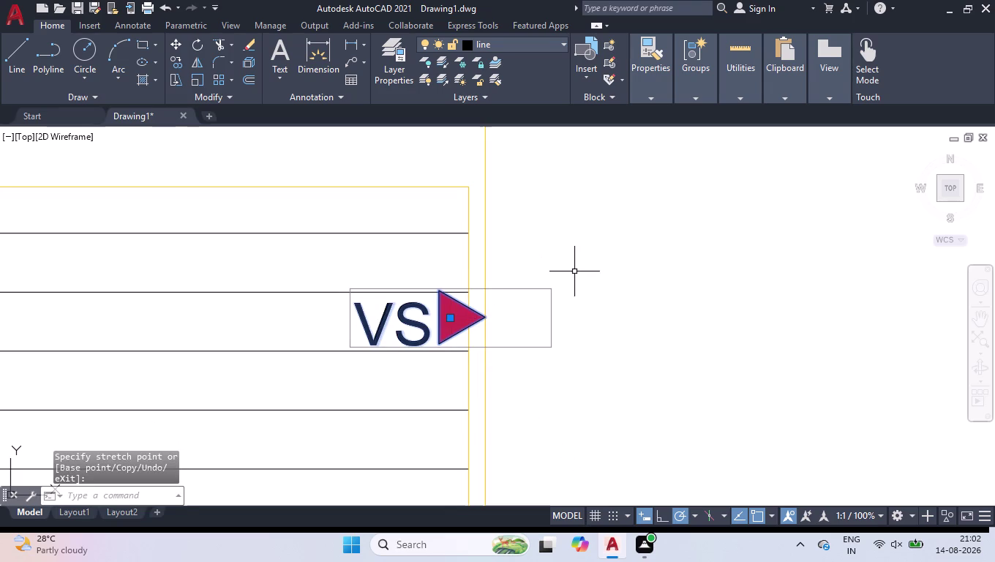
Cancel a COPY attempt, then mirror the VS marker from its tip, keeping the original.
text(CO)
key(Return)
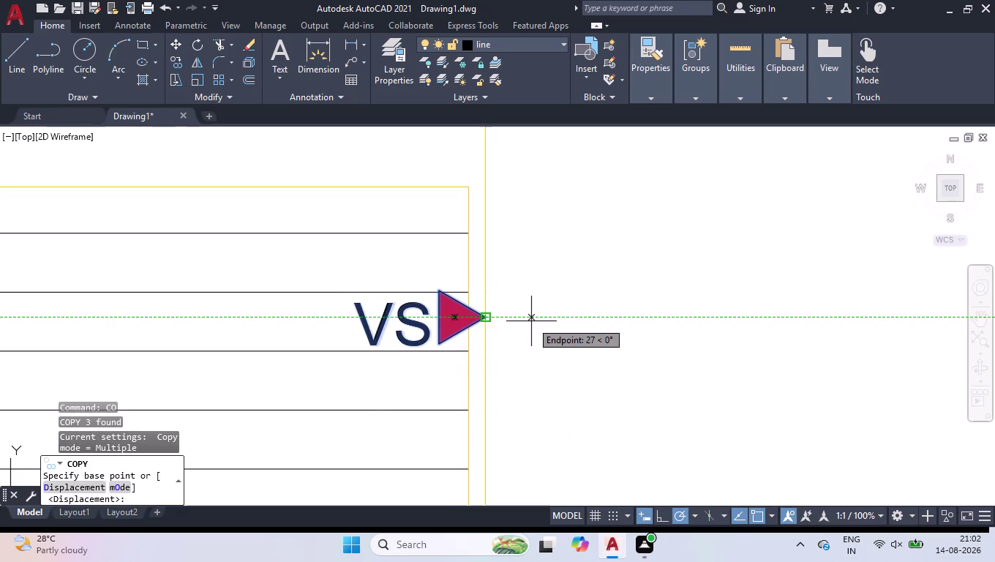
key(space)
key(space)
text(MI)
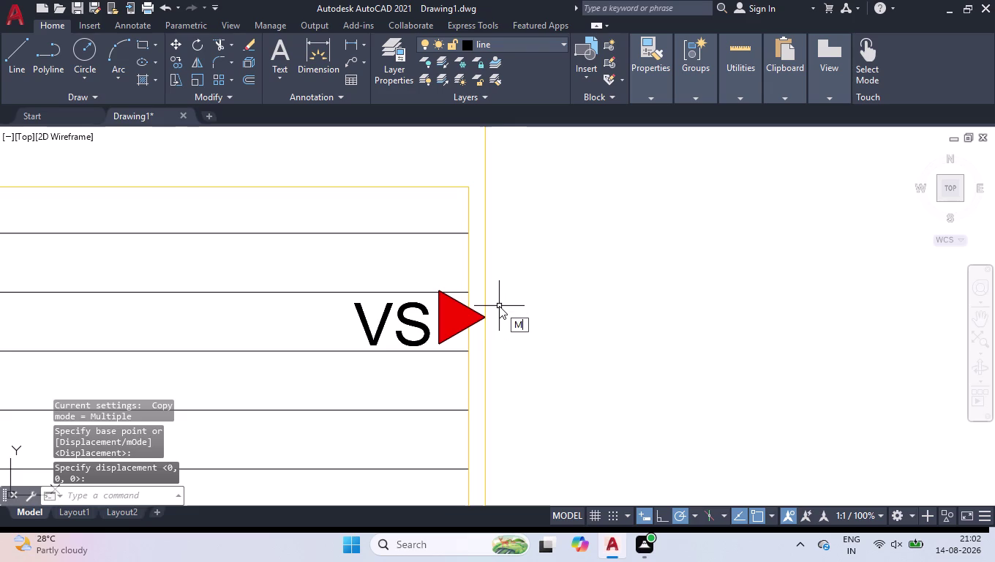
key(Return)
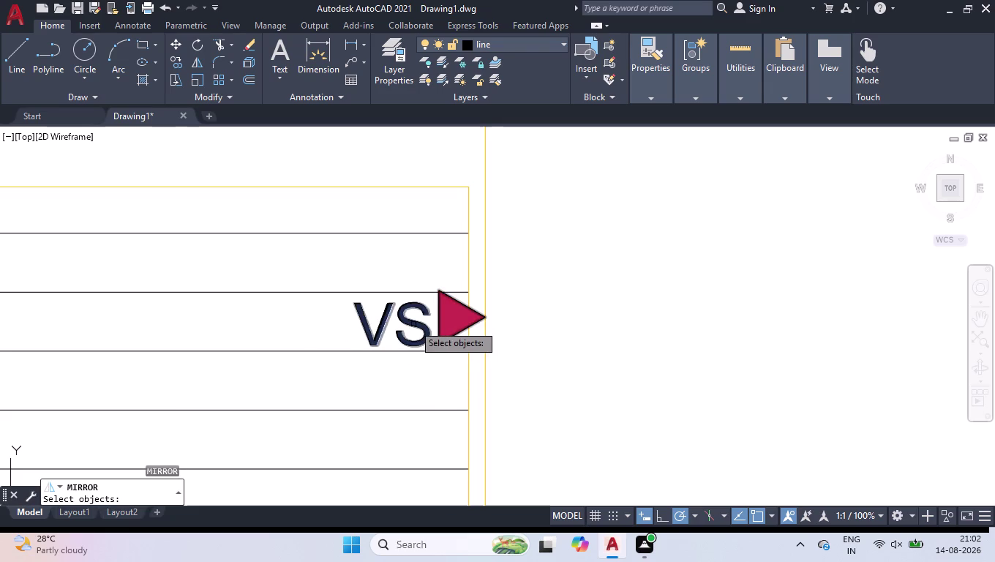
click(413, 324)
key(Return)
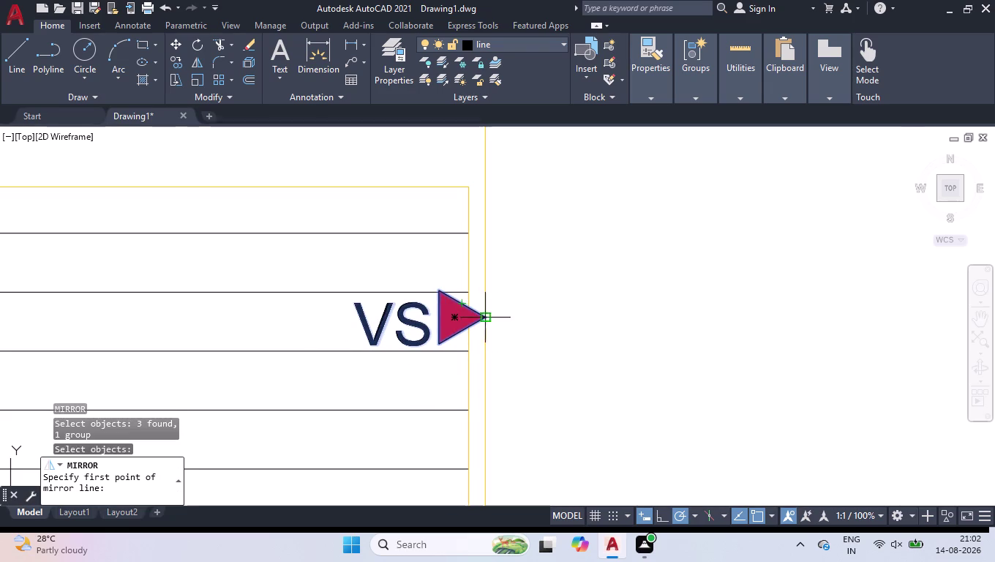
click(487, 282)
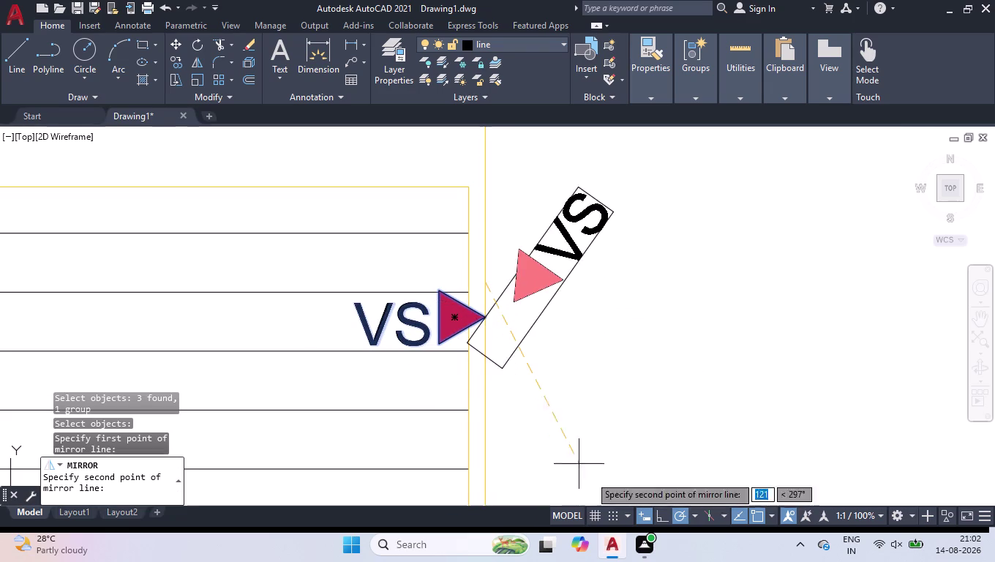
click(647, 504)
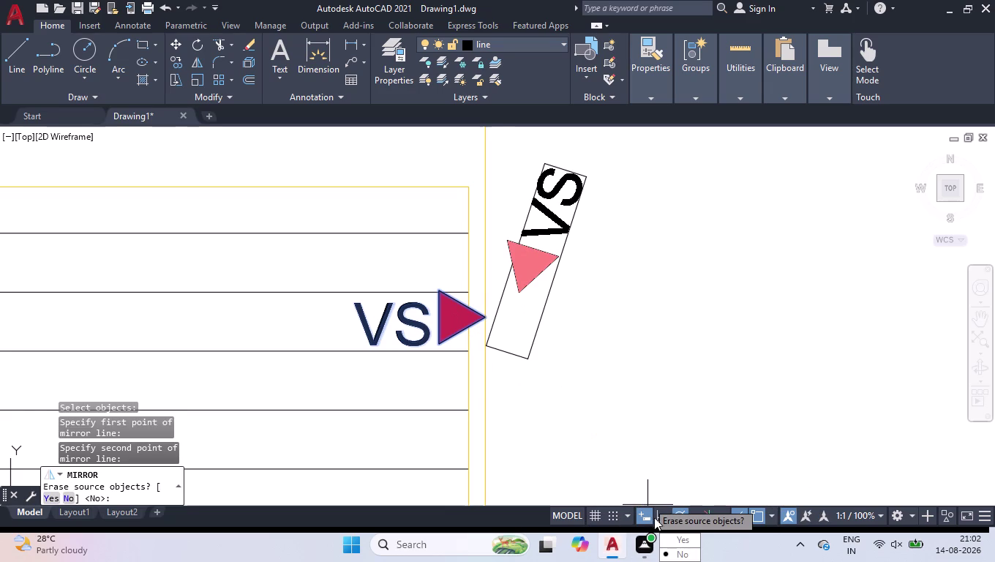
key(Return)
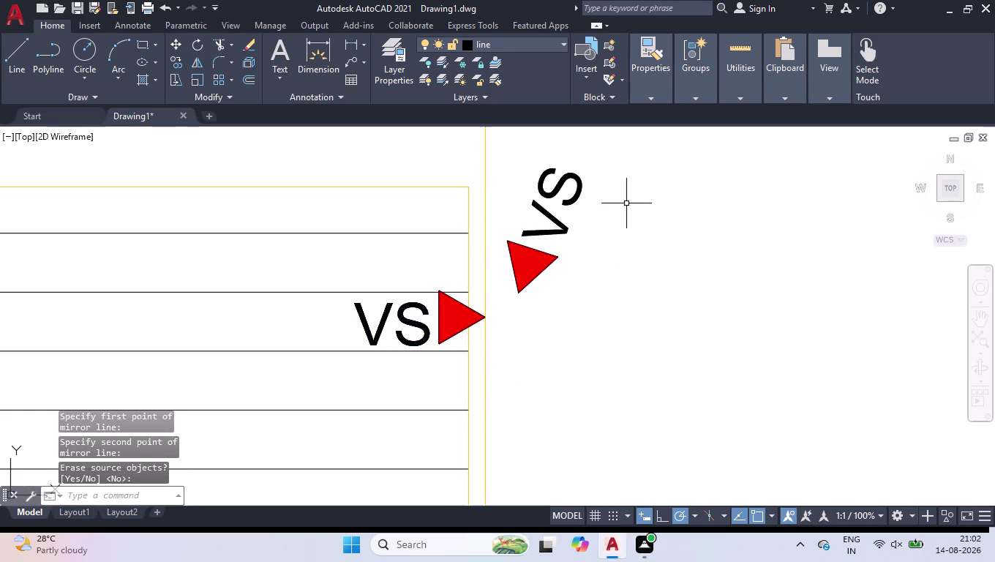
Delete the tilted mirrored copy of the marker.
drag(627, 183, 619, 227)
click(529, 313)
key(Delete)
key(space)
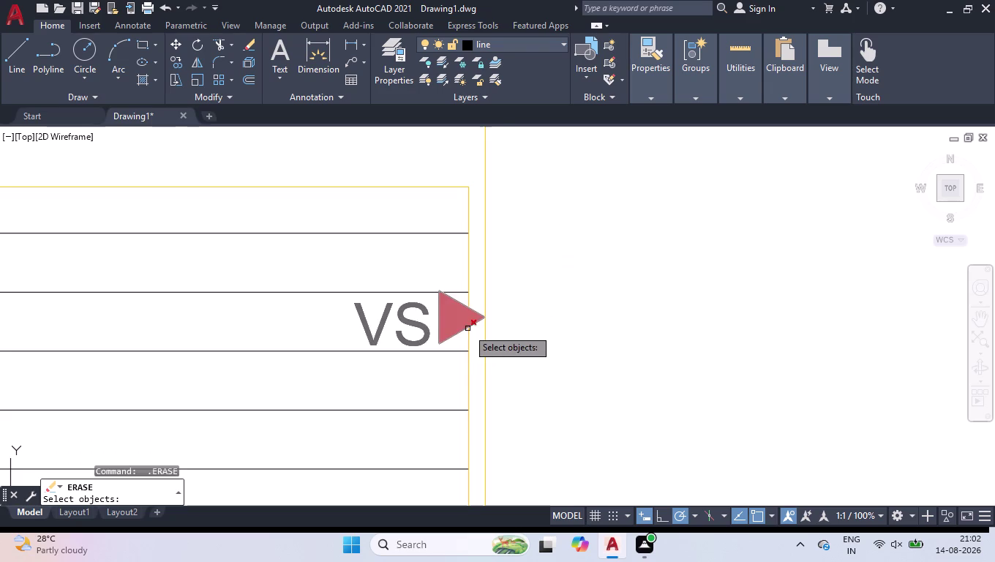
Mirror the VS marker about a vertical Ortho line at its tip, keeping the source.
key(space)
text(MI)
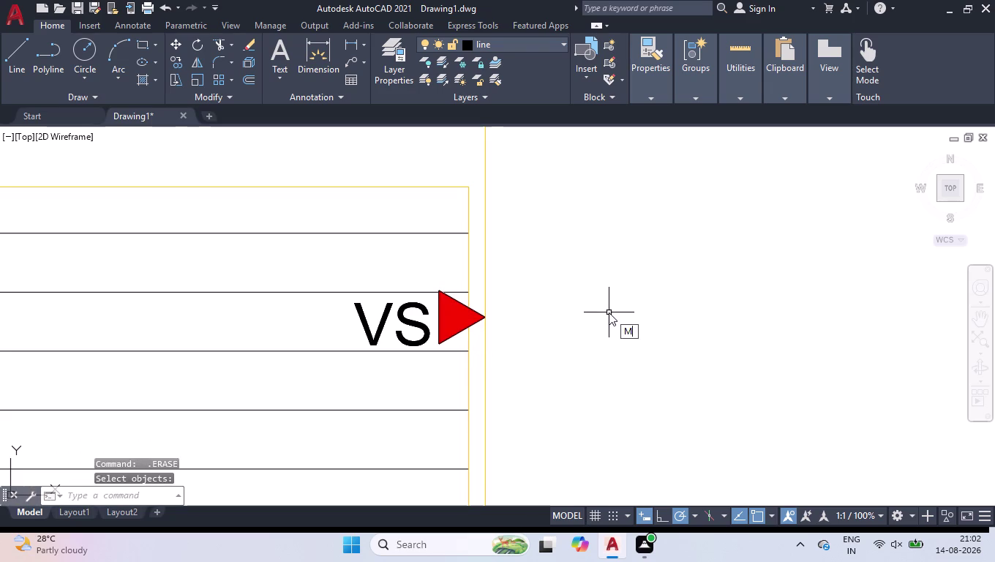
key(Return)
click(414, 327)
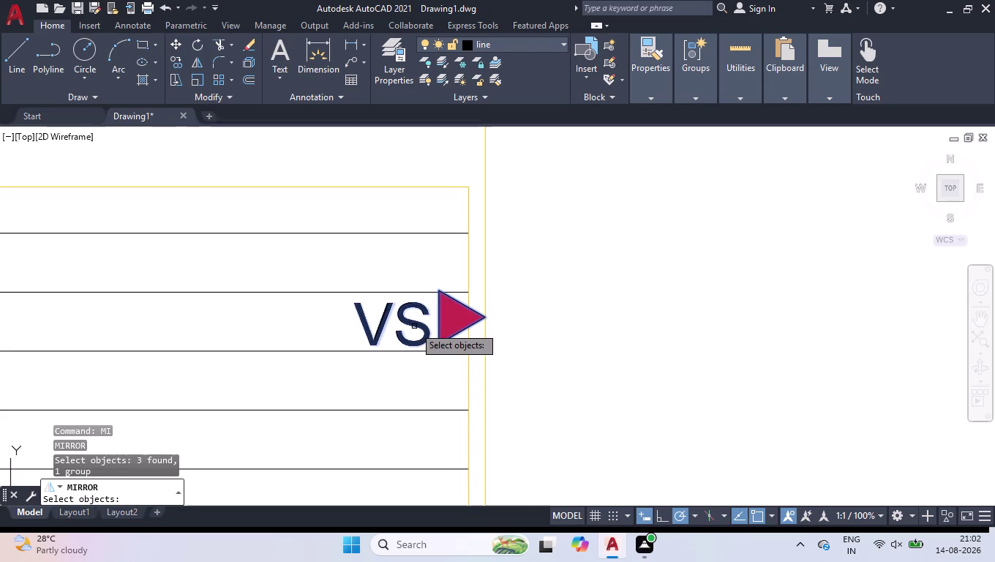
key(Return)
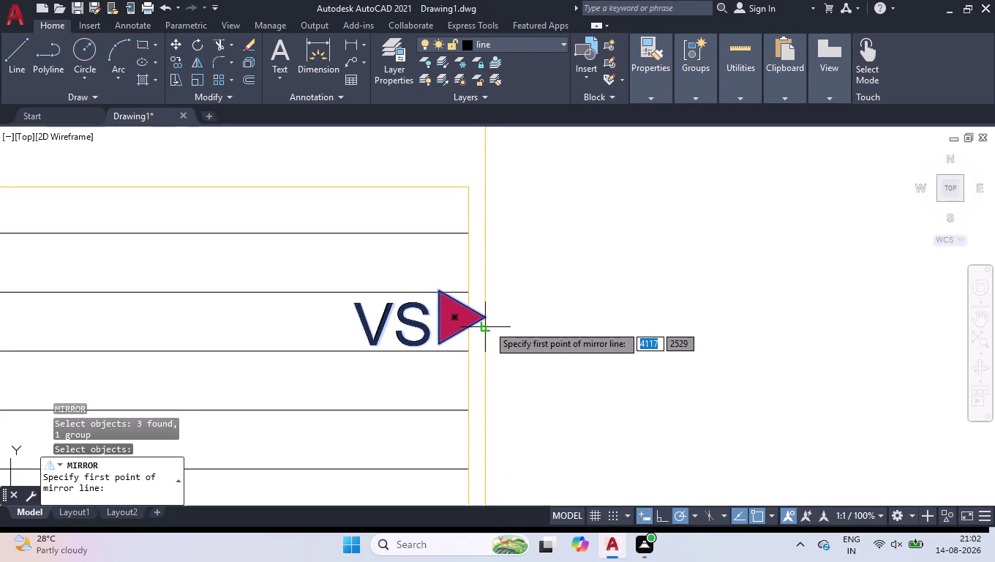
click(485, 290)
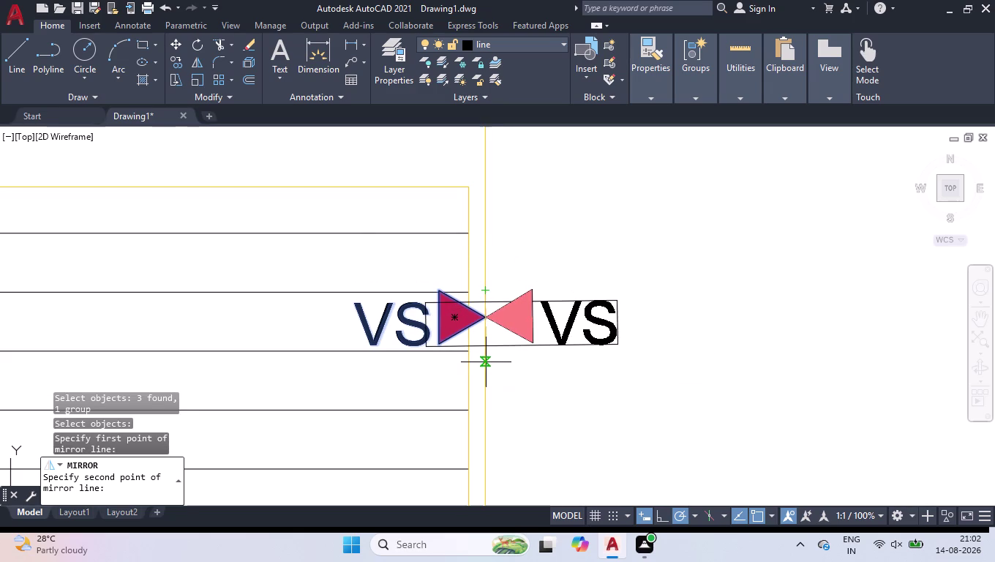
click(658, 519)
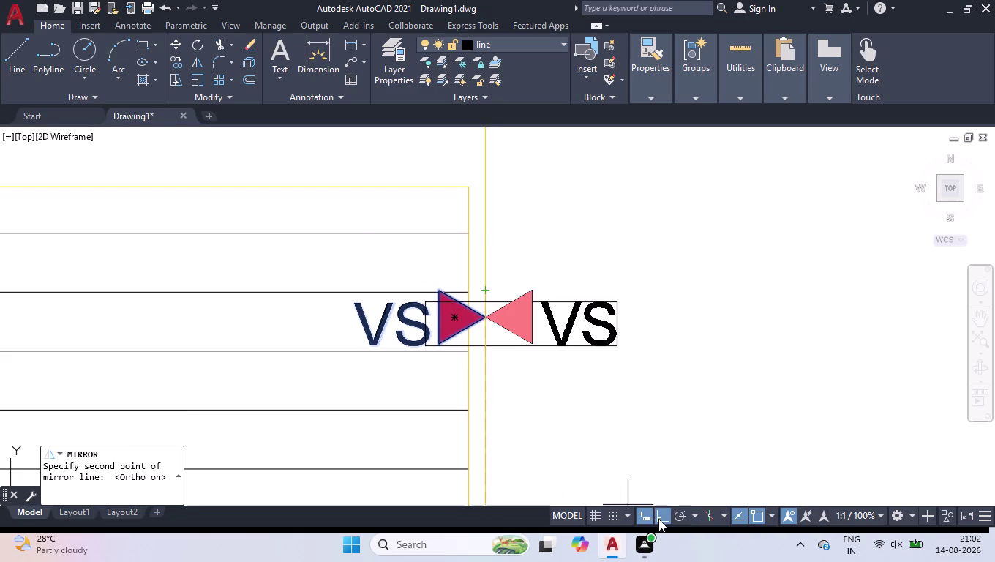
click(506, 427)
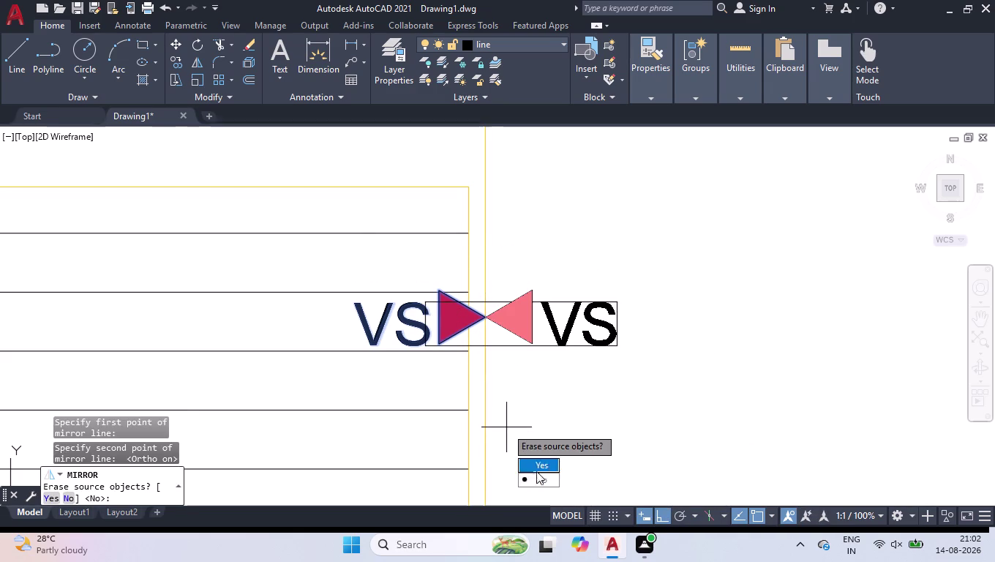
drag(535, 479, 506, 428)
click(585, 262)
Select the new mirrored marker and start MOVE on it.
click(543, 368)
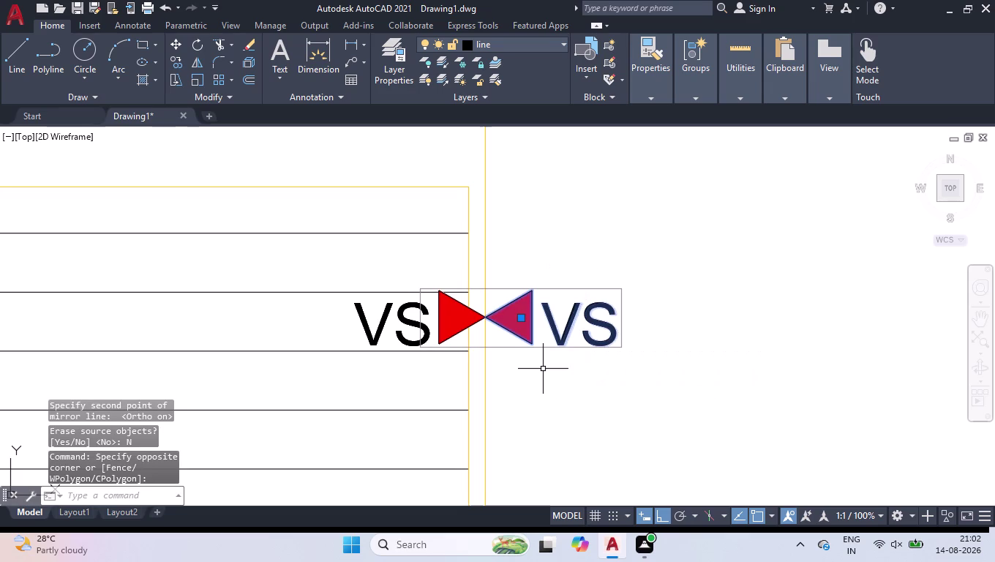
text(MO)
key(v)
key(Return)
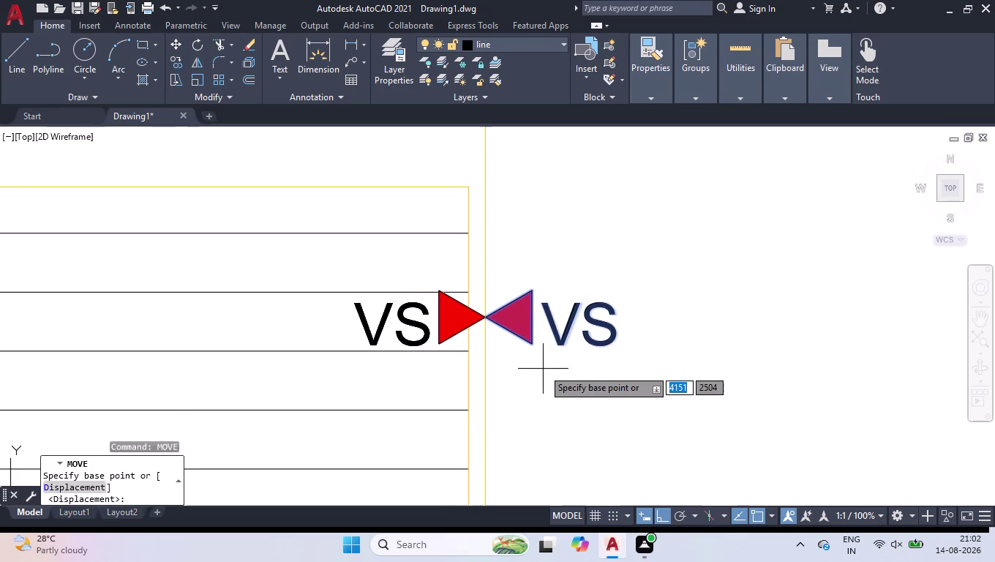
Move the mirrored marker from its triangle tip onto the far-right vertical line.
scroll(up, 3)
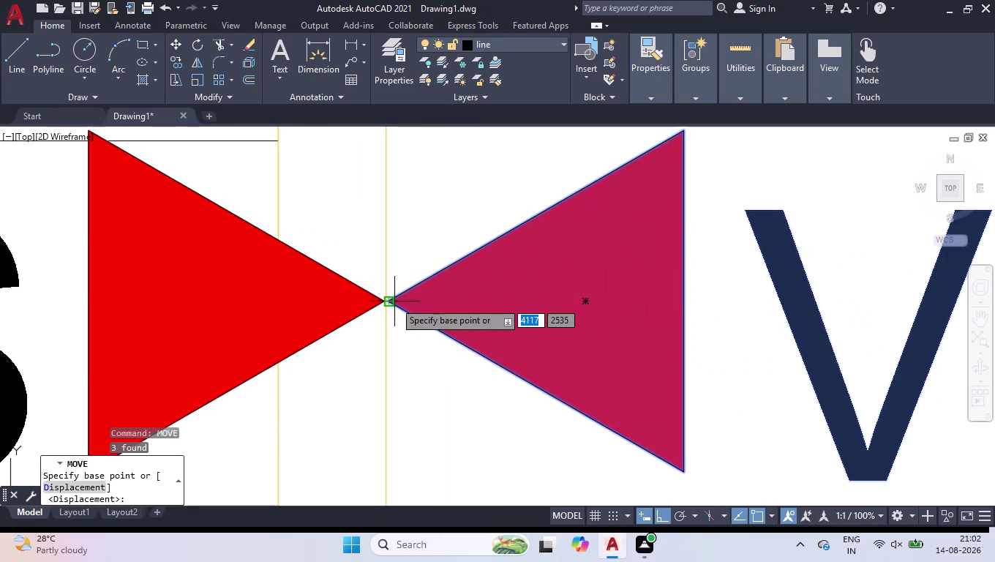
click(392, 301)
scroll(down, 3)
scroll(down, 3)
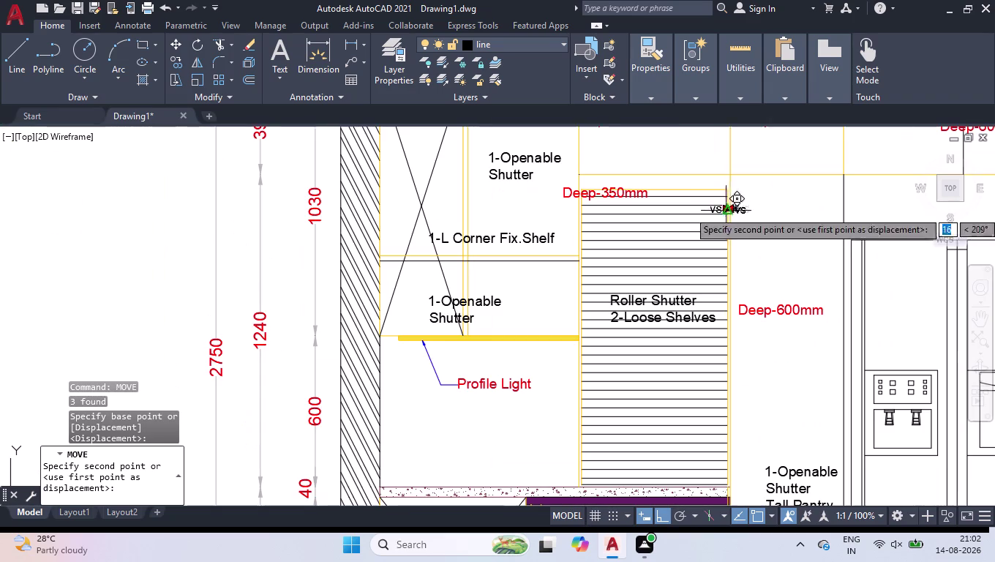
scroll(up, 3)
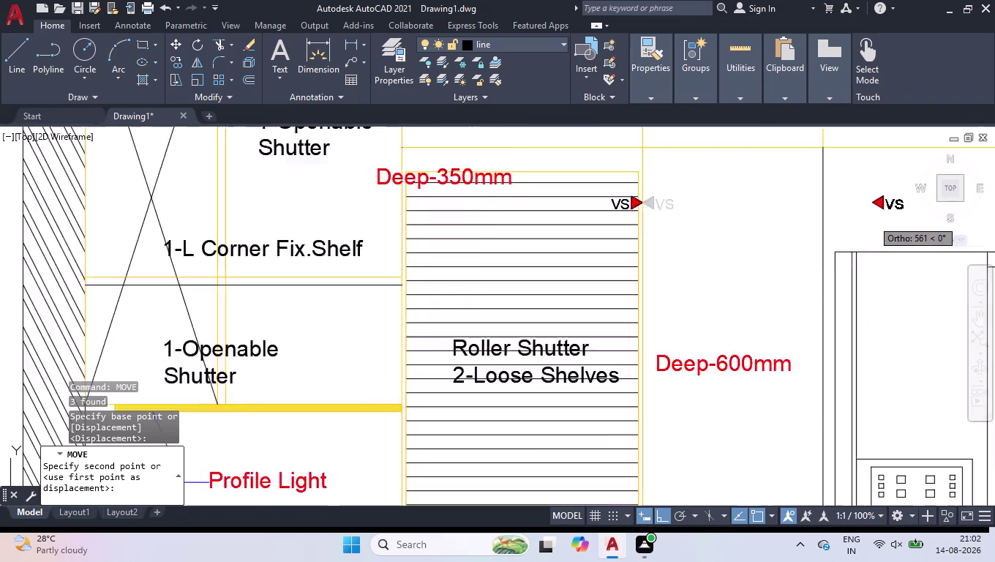
scroll(up, 3)
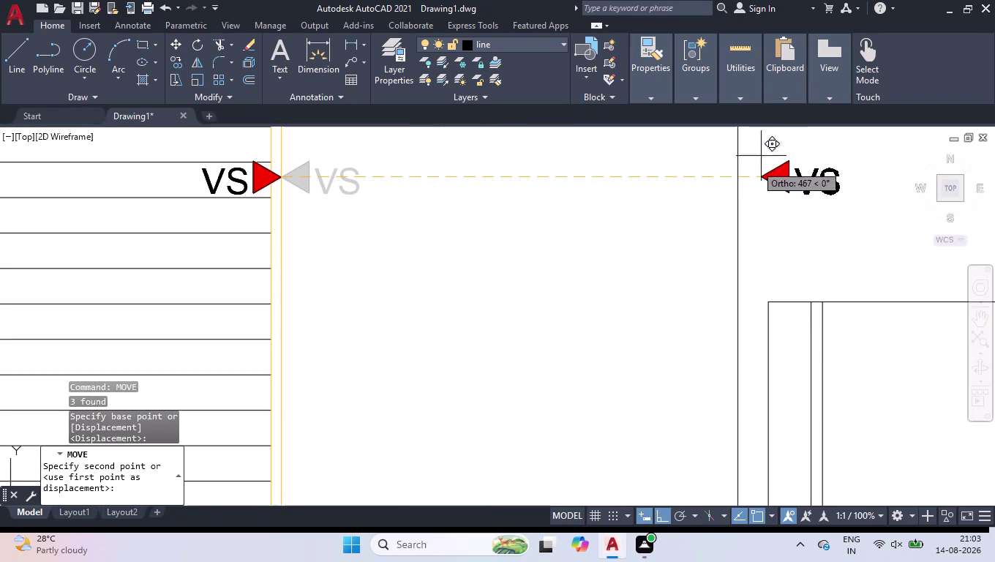
click(740, 176)
scroll(down, 3)
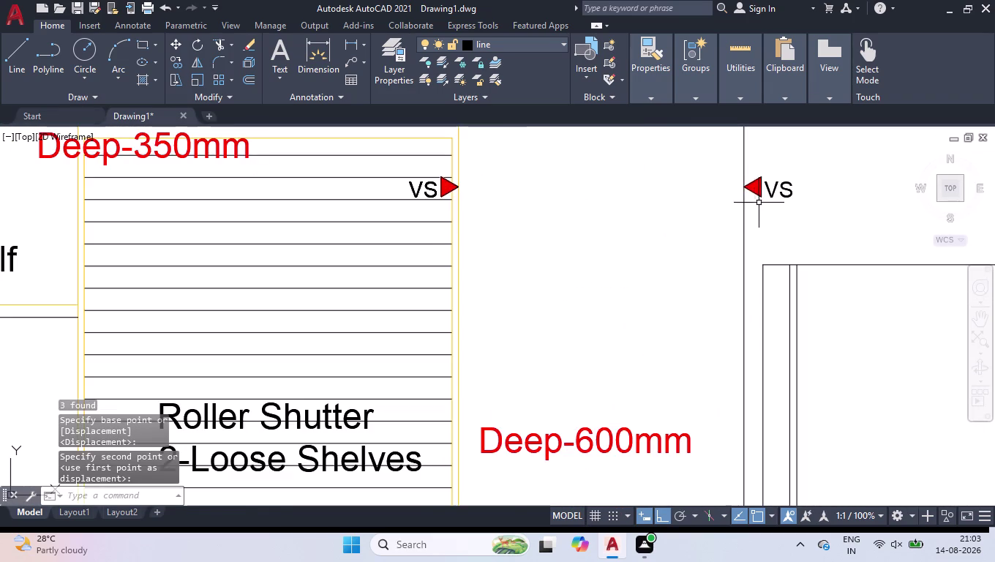
scroll(down, 3)
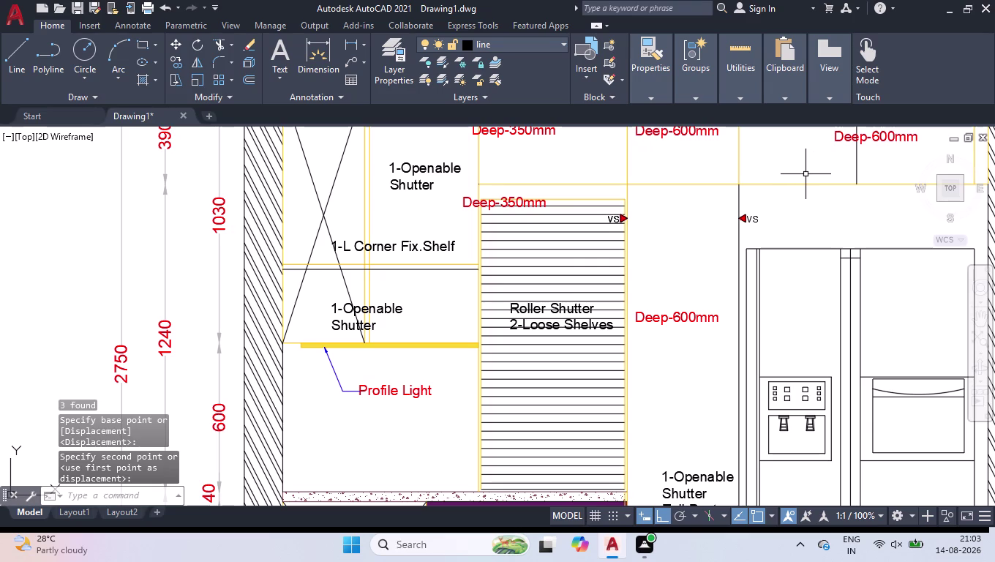
scroll(down, 3)
scroll(up, 3)
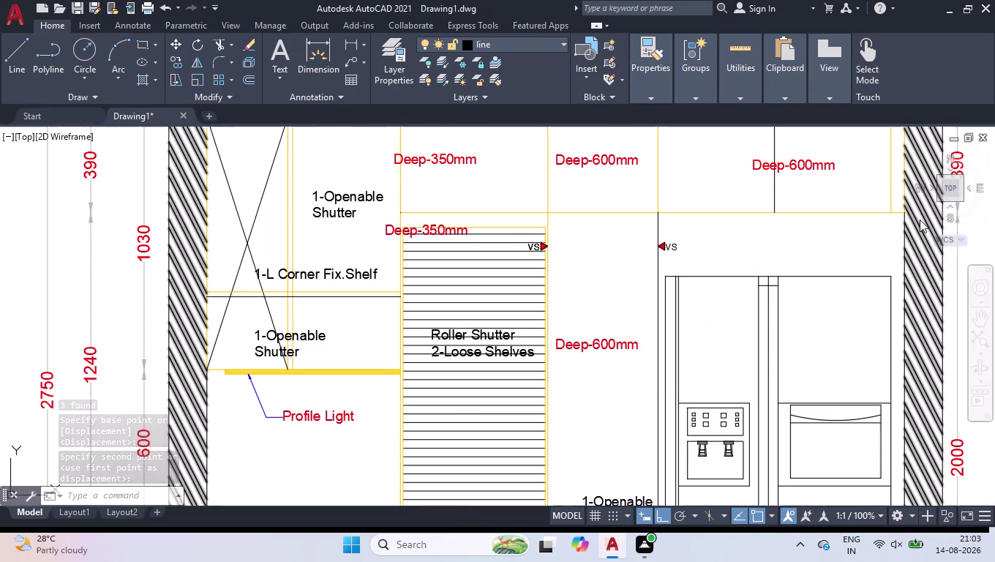
scroll(up, 3)
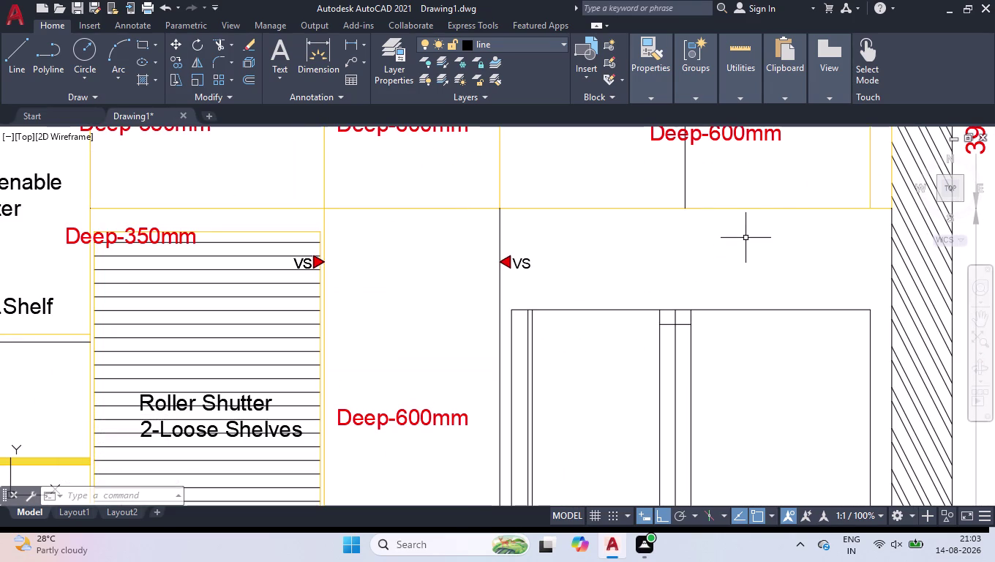
Ungroup the left-pointing VS marker into its triangle and text.
click(555, 265)
click(509, 269)
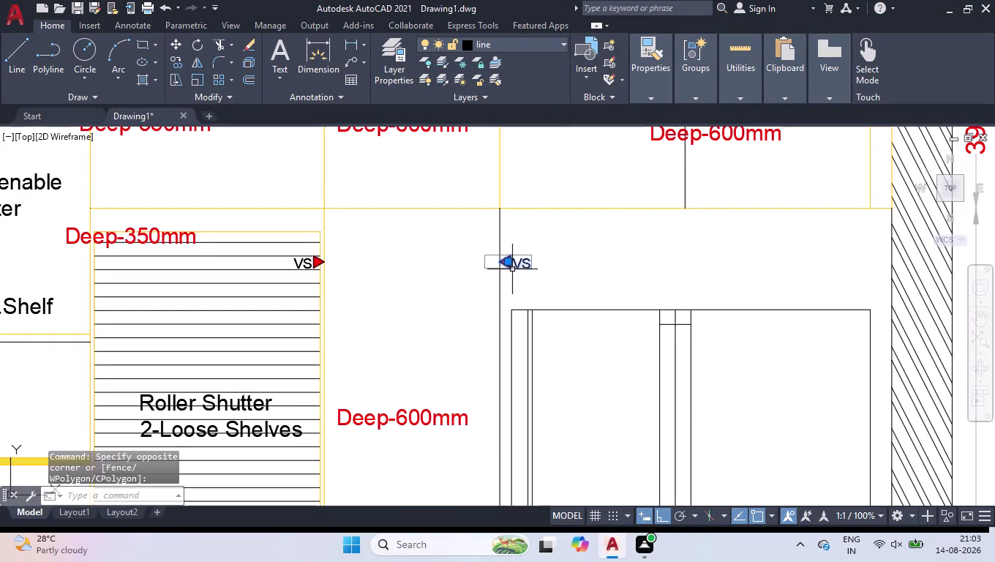
text(UNG)
key(Return)
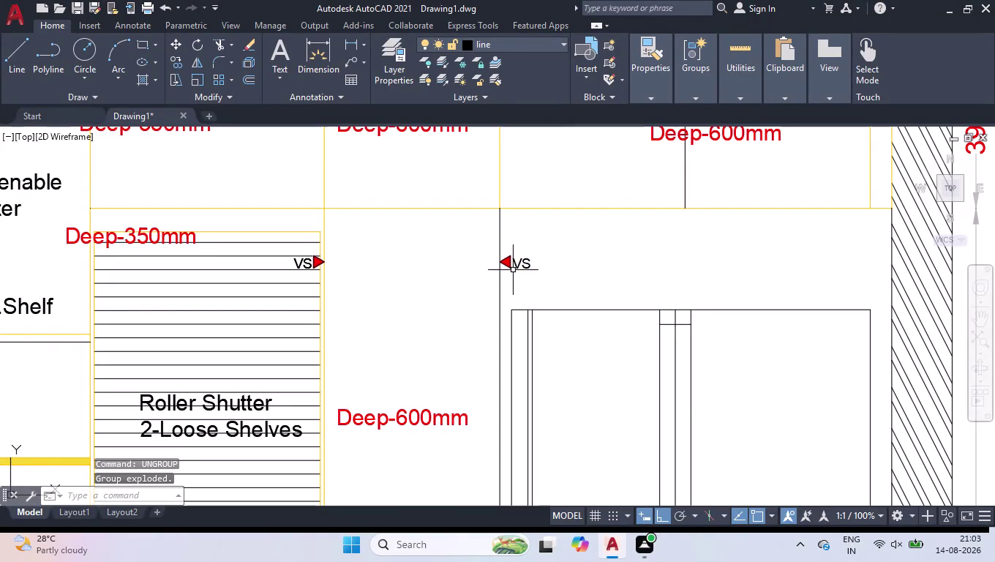
Copy the triangle and VS text further right along the same line.
drag(541, 244, 544, 258)
click(508, 282)
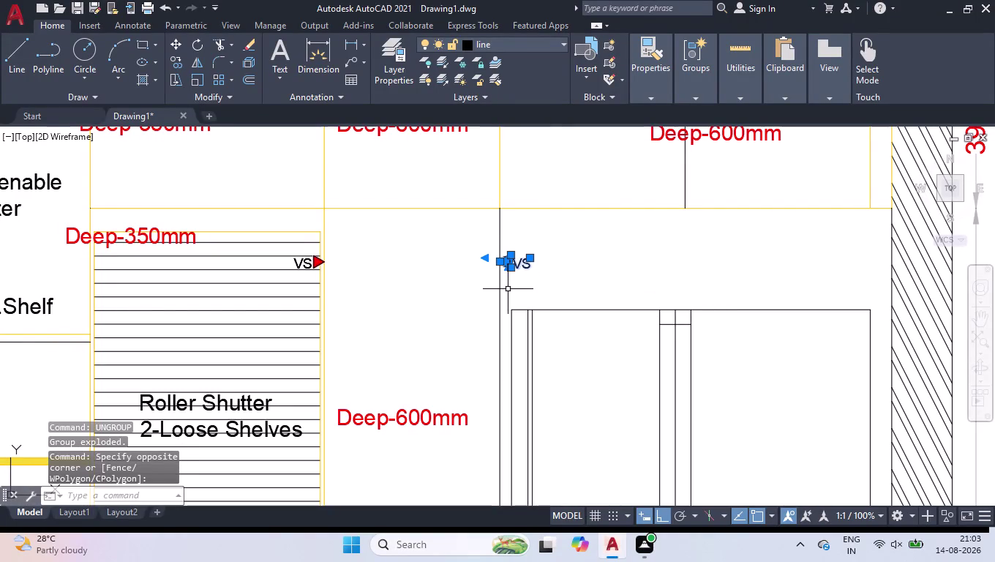
text(CO)
key(Return)
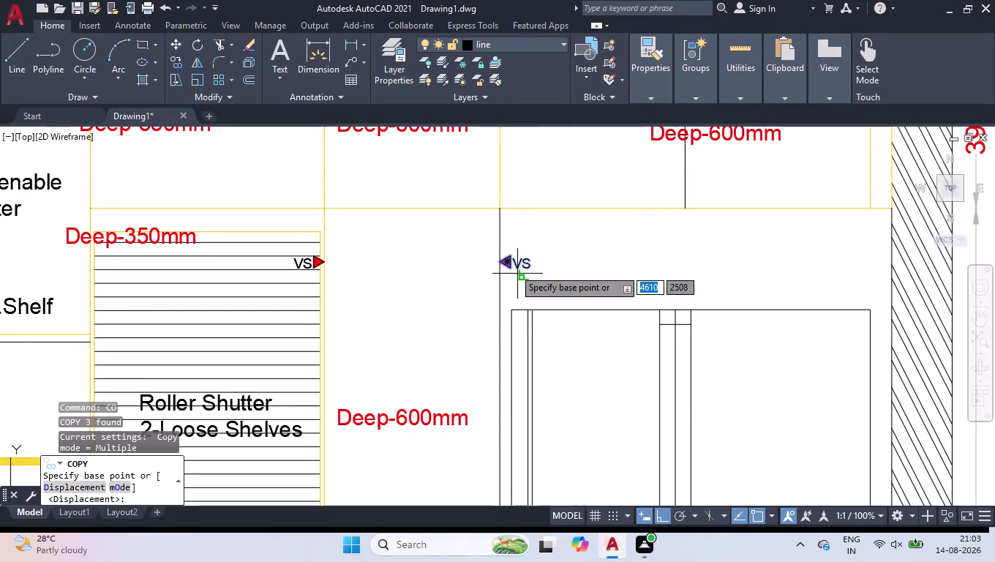
click(496, 259)
click(715, 260)
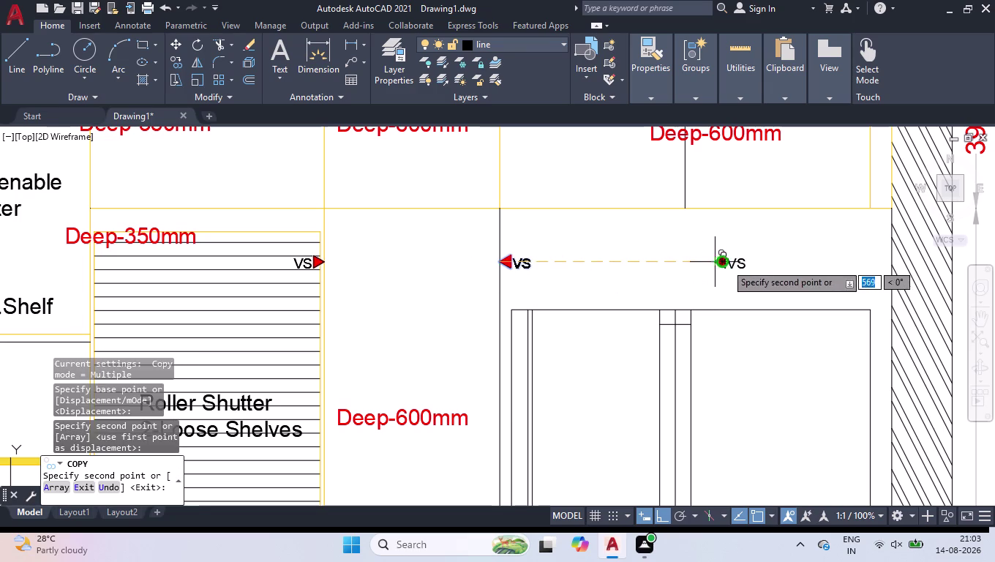
key(Return)
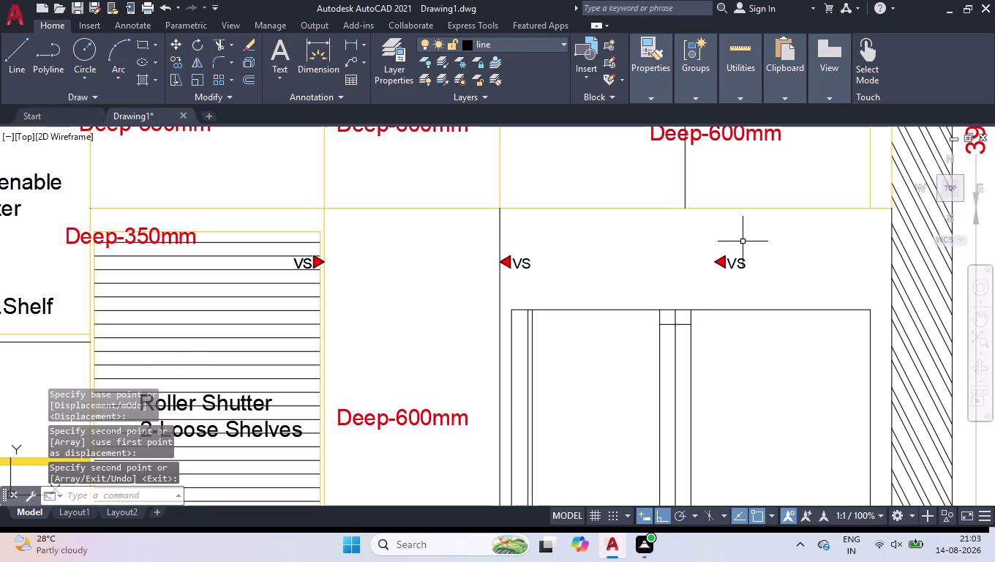
Rotate the copied marker's red triangle to point upward.
scroll(up, 3)
drag(827, 210, 828, 240)
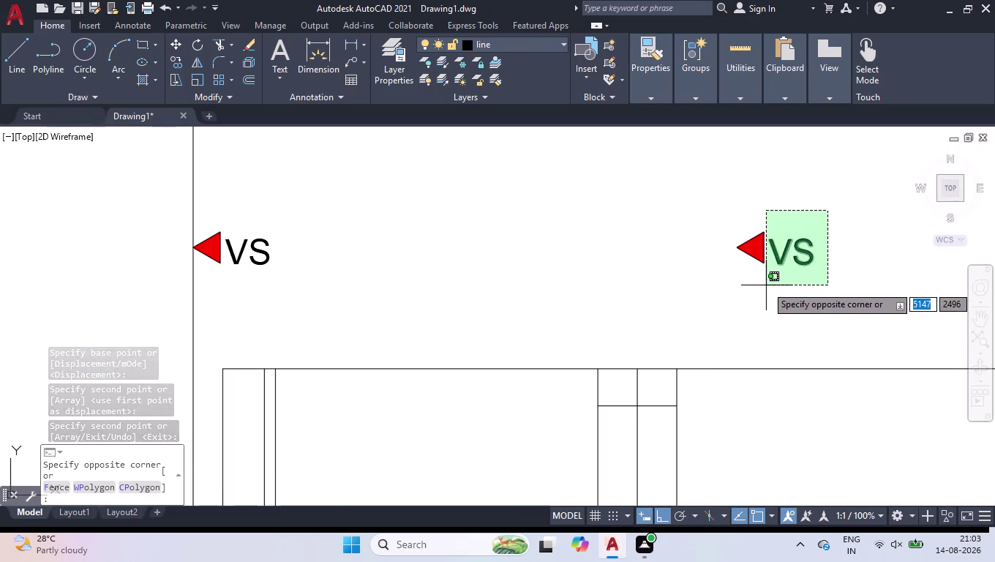
click(767, 285)
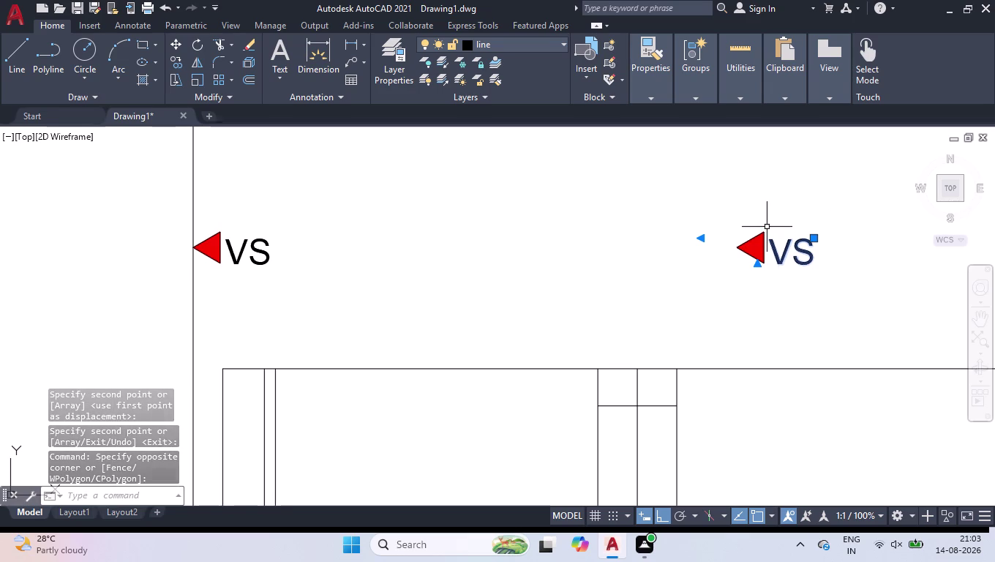
text(RO)
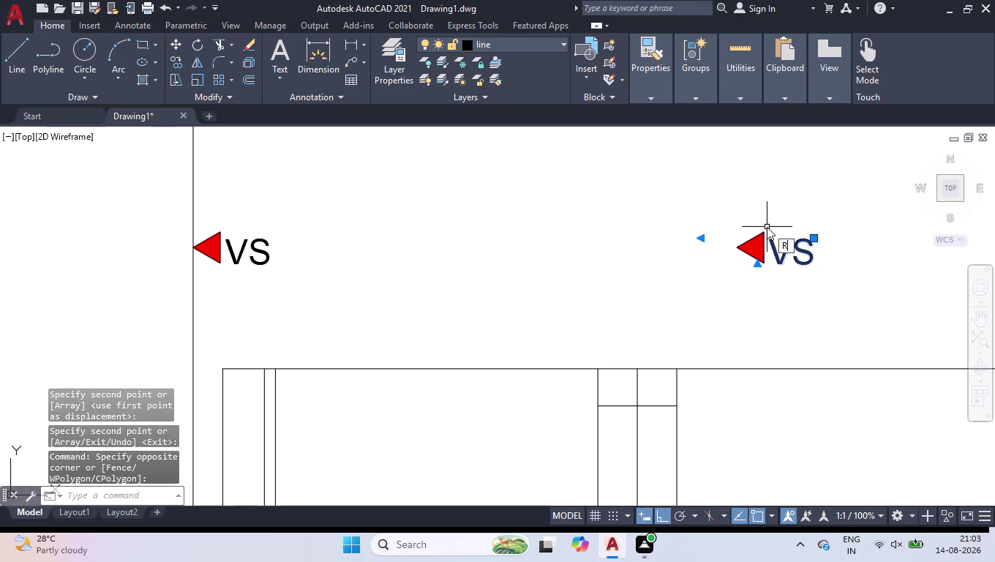
key(Return)
click(755, 245)
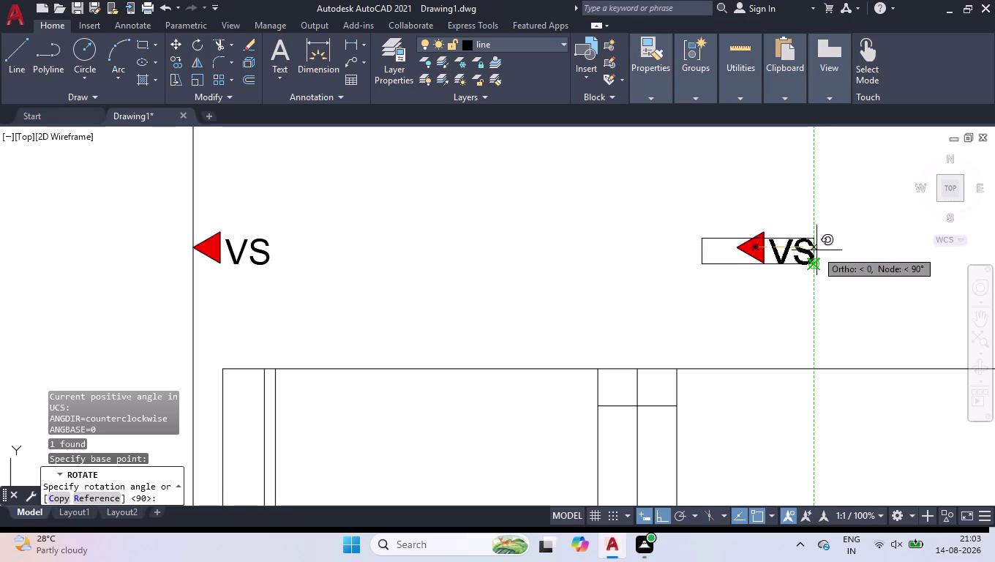
click(817, 250)
click(747, 243)
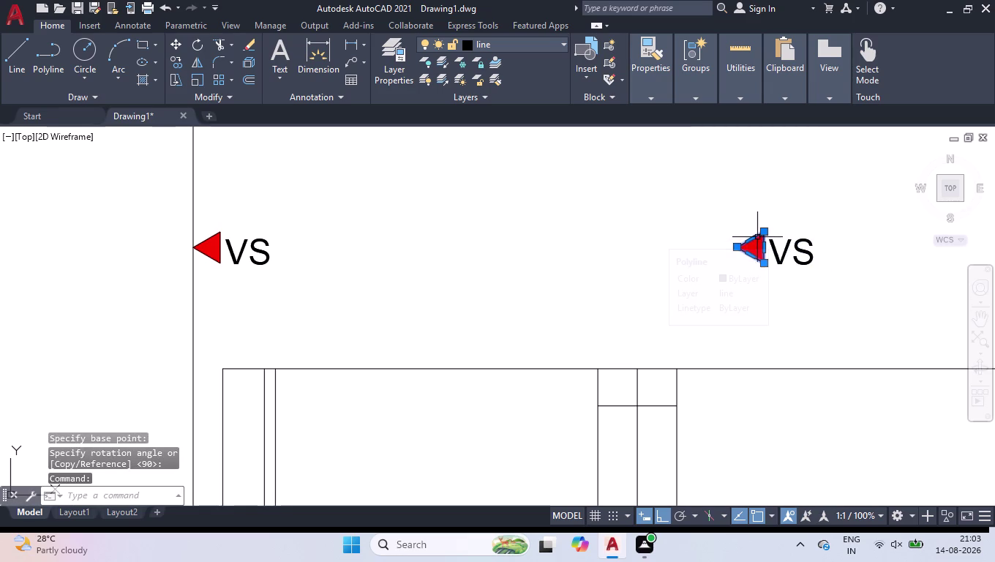
text(R)
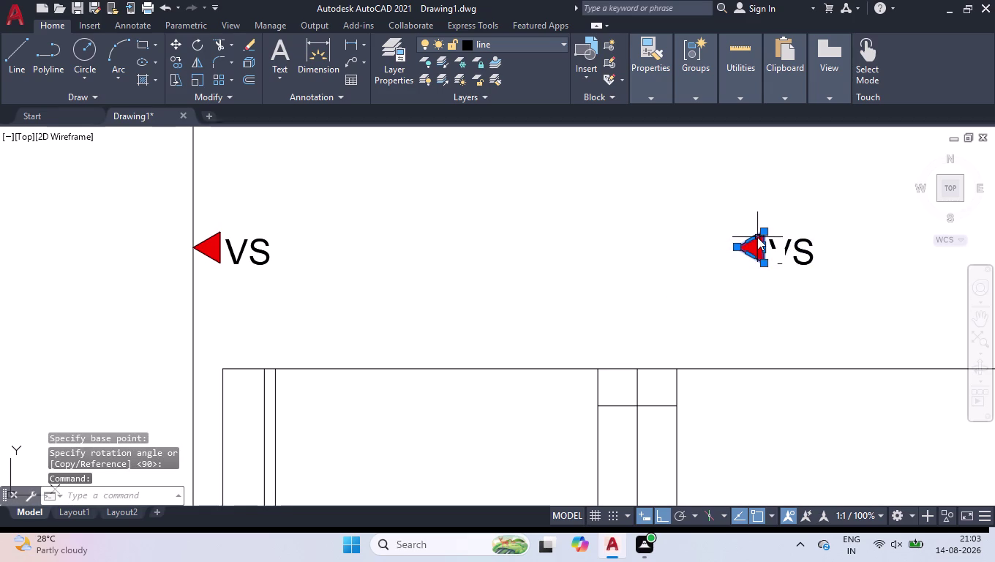
text(O)
key(Return)
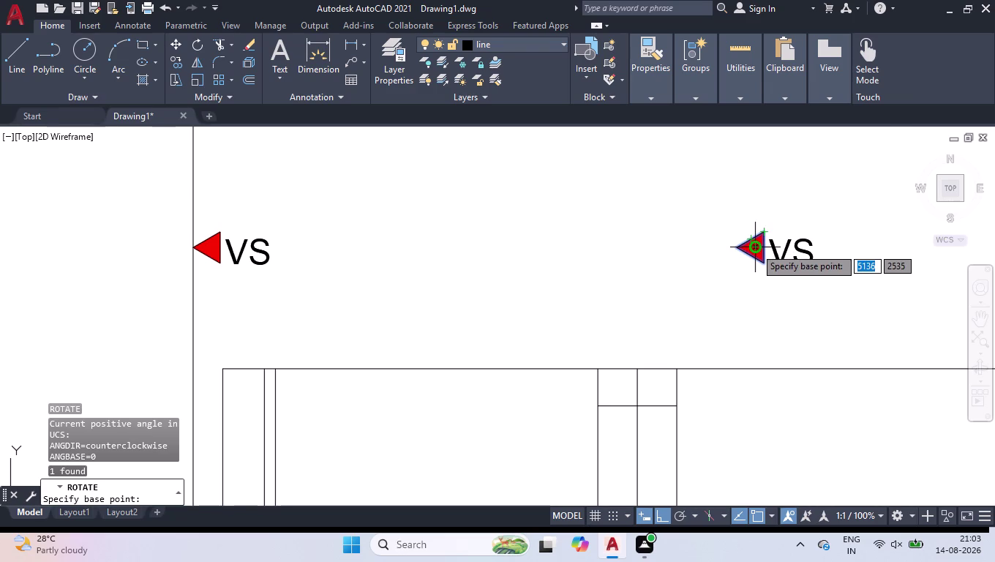
click(755, 247)
click(740, 293)
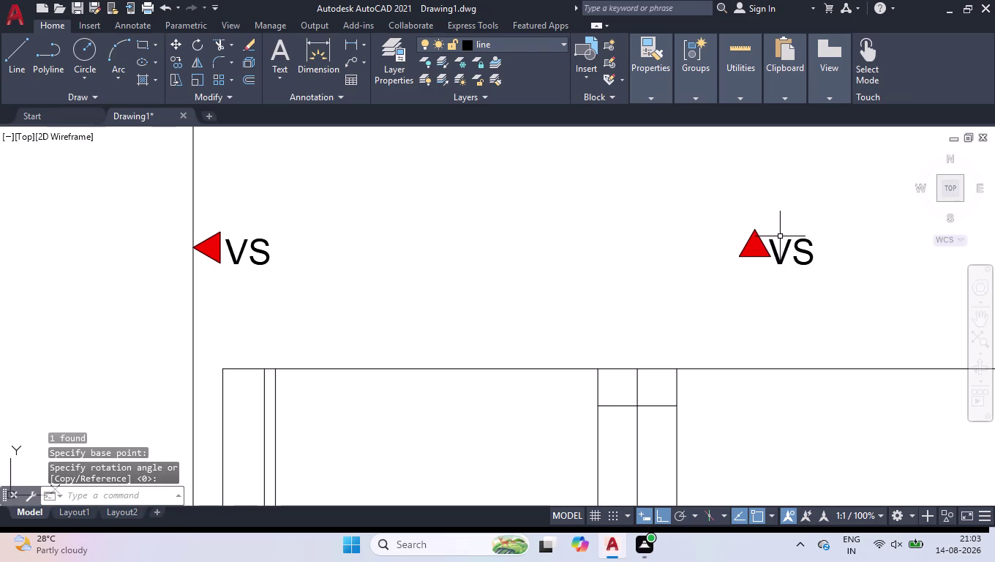
Stretch a triangle vertex, shifting the red fill off and leaving an empty outline.
click(760, 247)
click(755, 244)
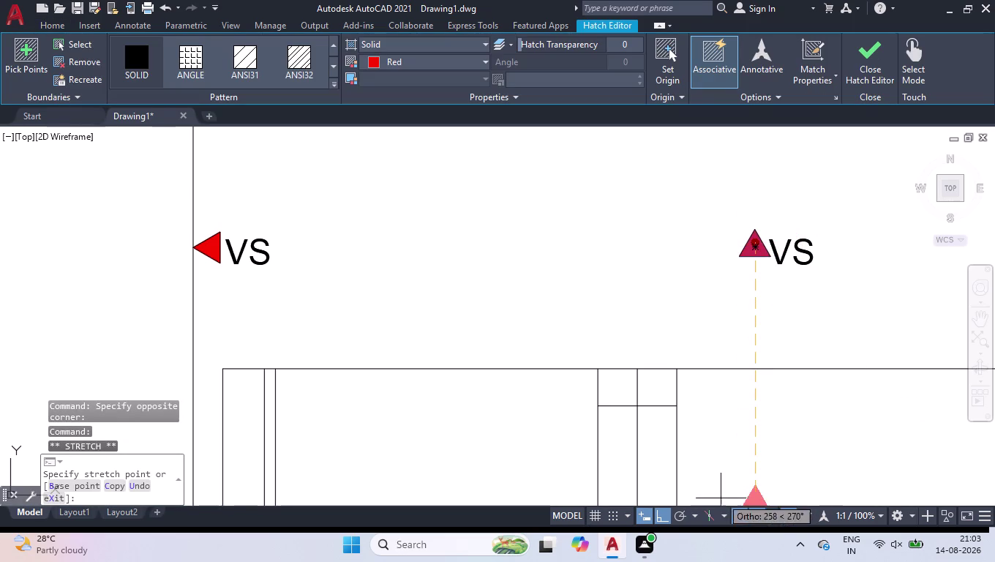
click(683, 515)
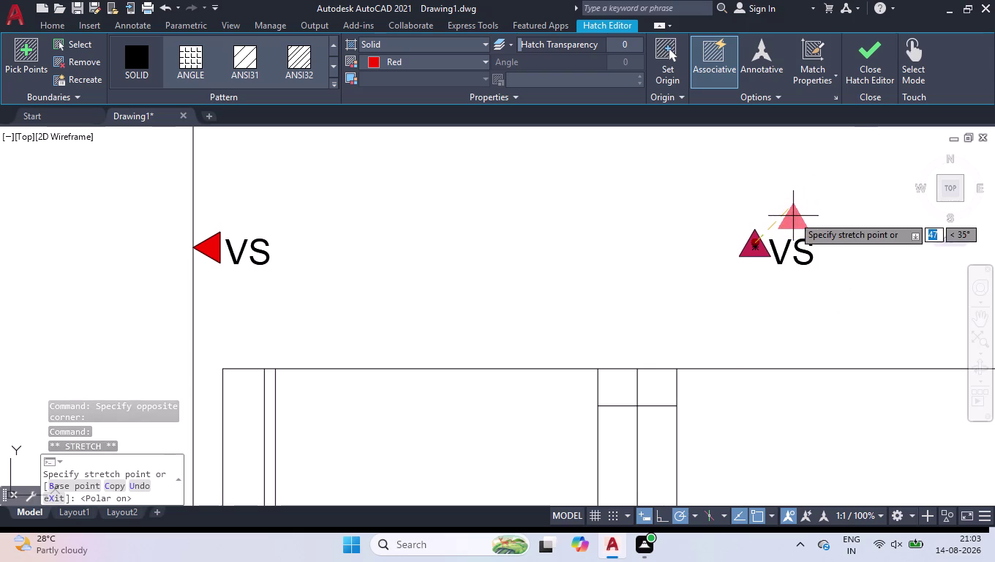
click(793, 215)
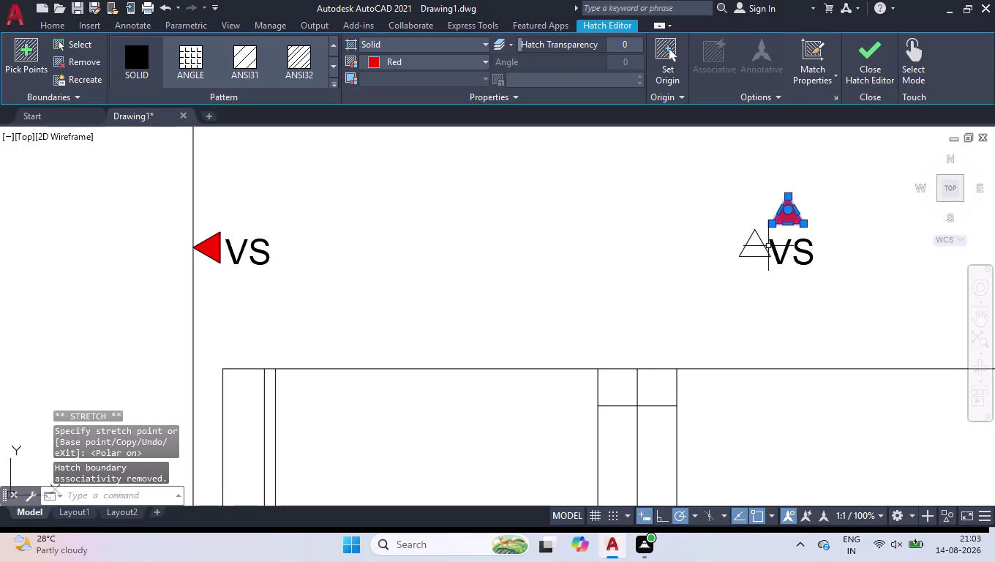
scroll(up, 3)
click(772, 233)
click(693, 310)
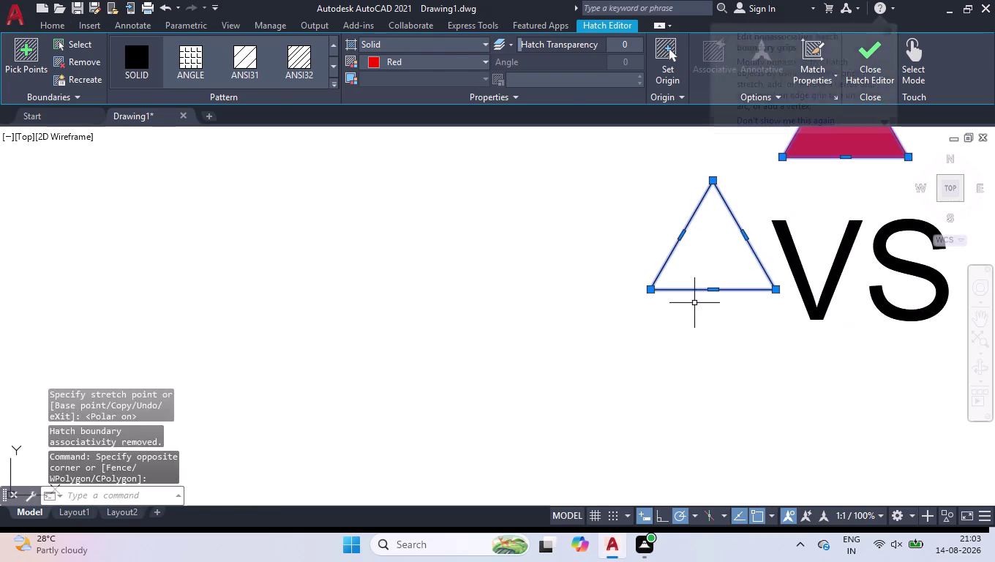
Erase the broken right-hand triangle marker.
key(Delete)
scroll(down, 3)
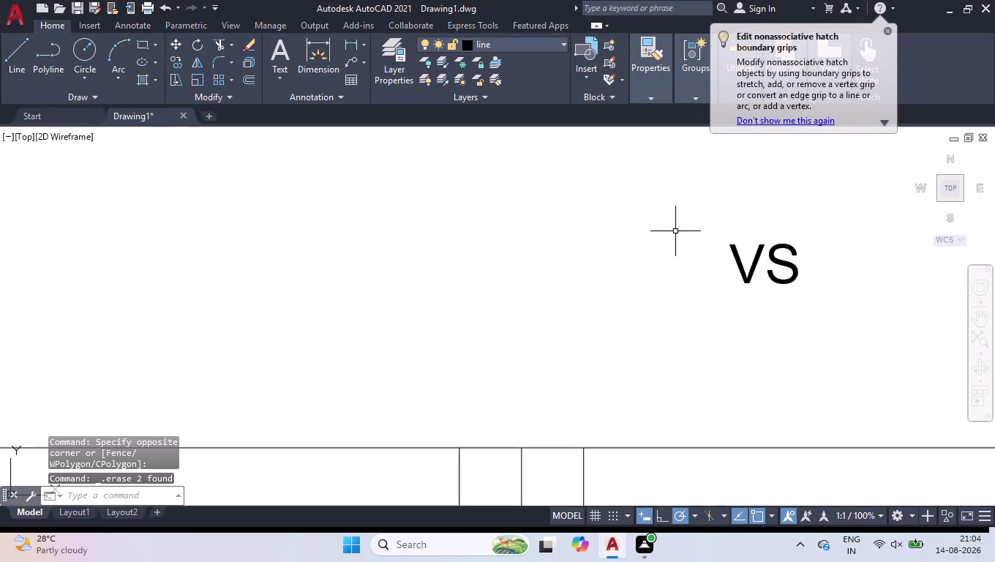
scroll(down, 3)
scroll(up, 3)
Copy the red left-pointing triangle to beside the right VS label.
click(234, 230)
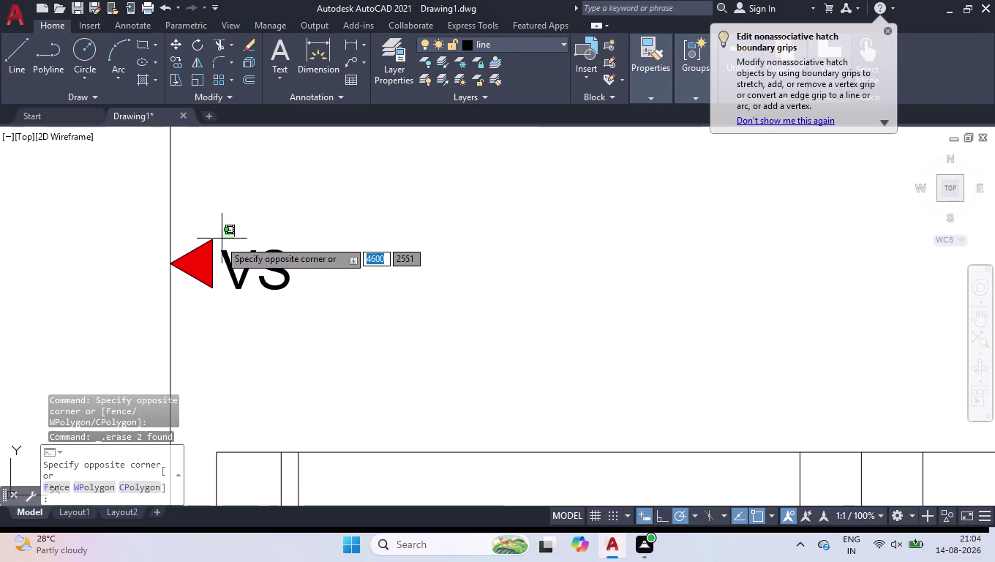
click(203, 245)
text(CO)
key(Return)
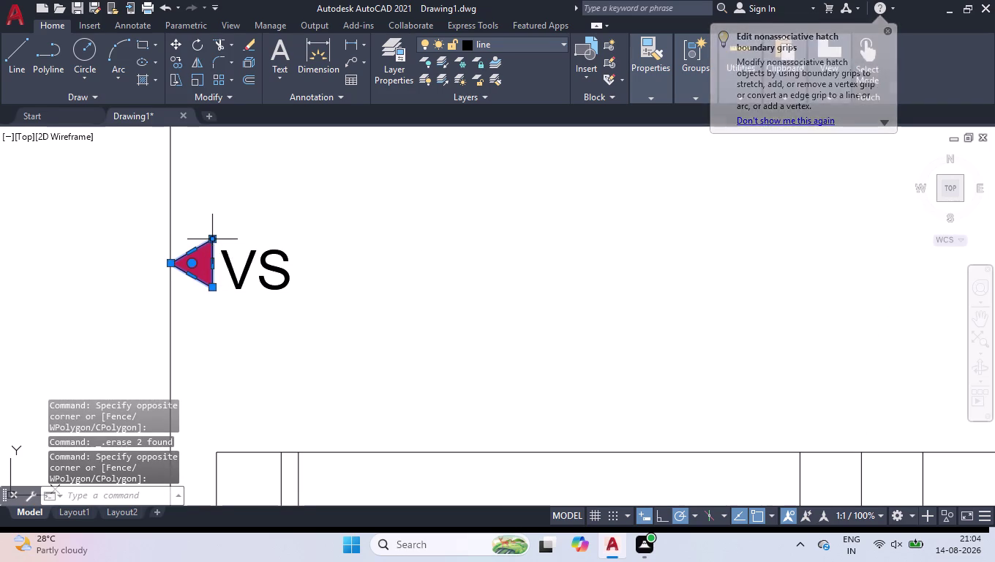
click(196, 260)
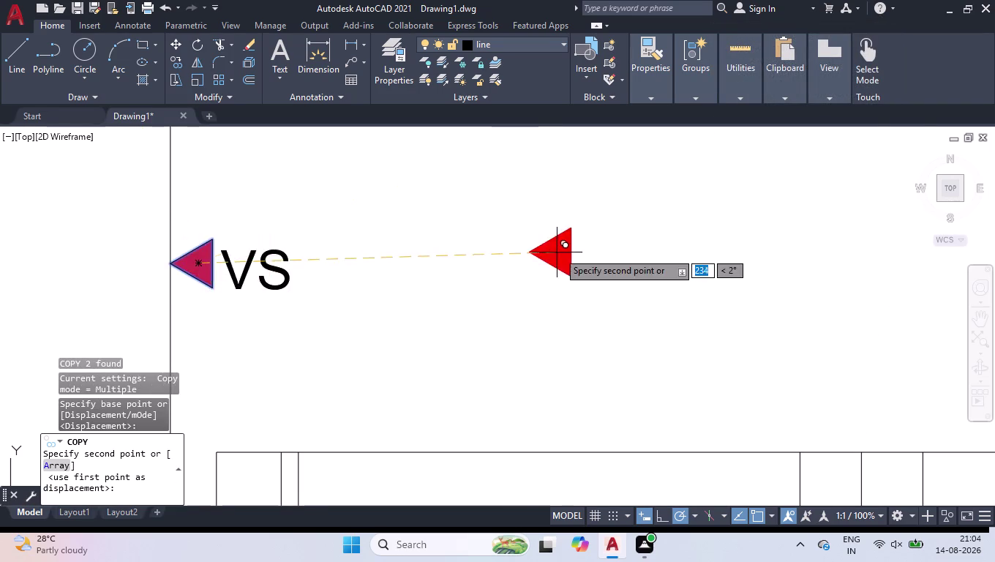
scroll(down, 3)
scroll(up, 3)
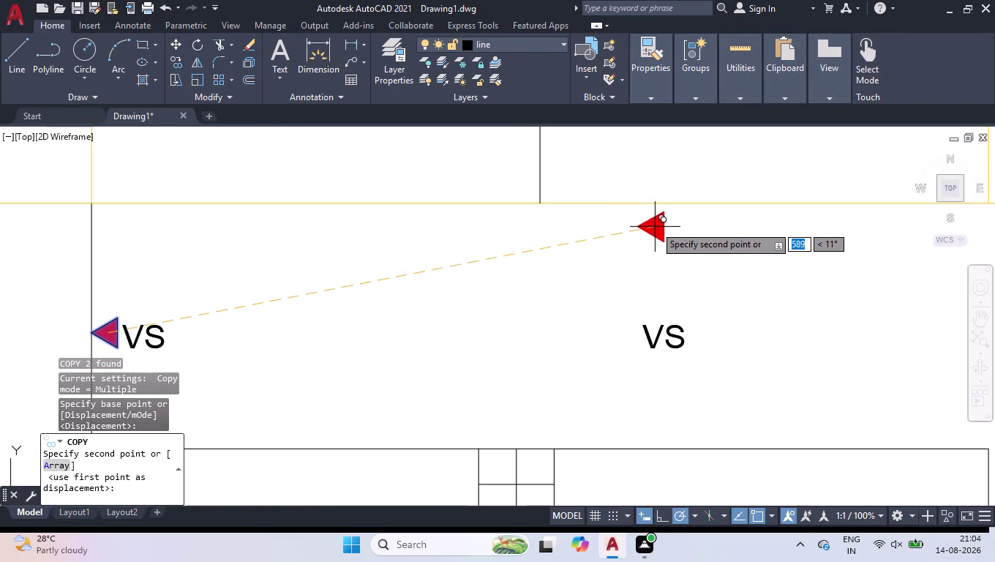
click(655, 219)
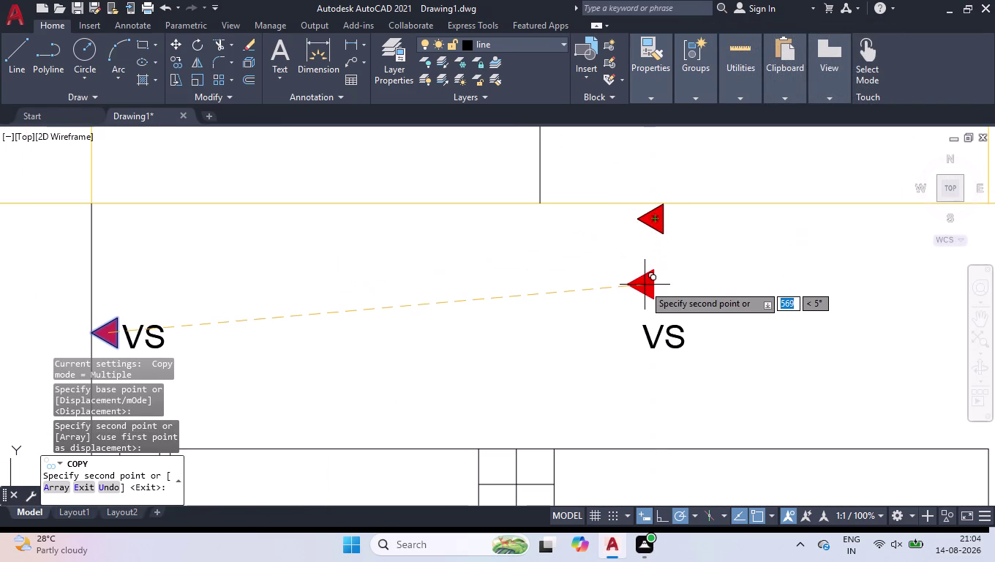
key(Return)
Rotate the copied triangle 270° so it points upward.
scroll(up, 3)
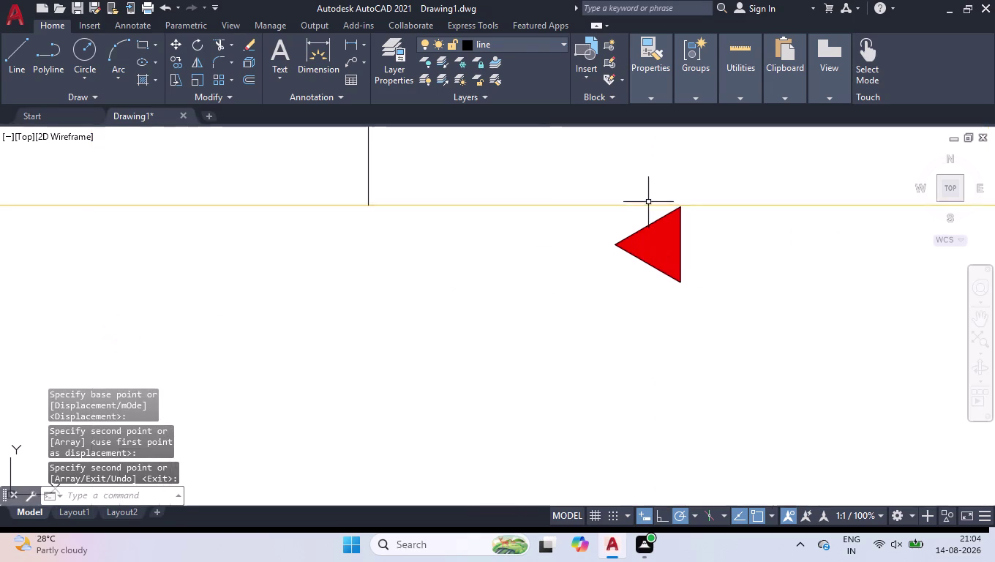
drag(711, 257, 700, 262)
click(594, 282)
text(R)
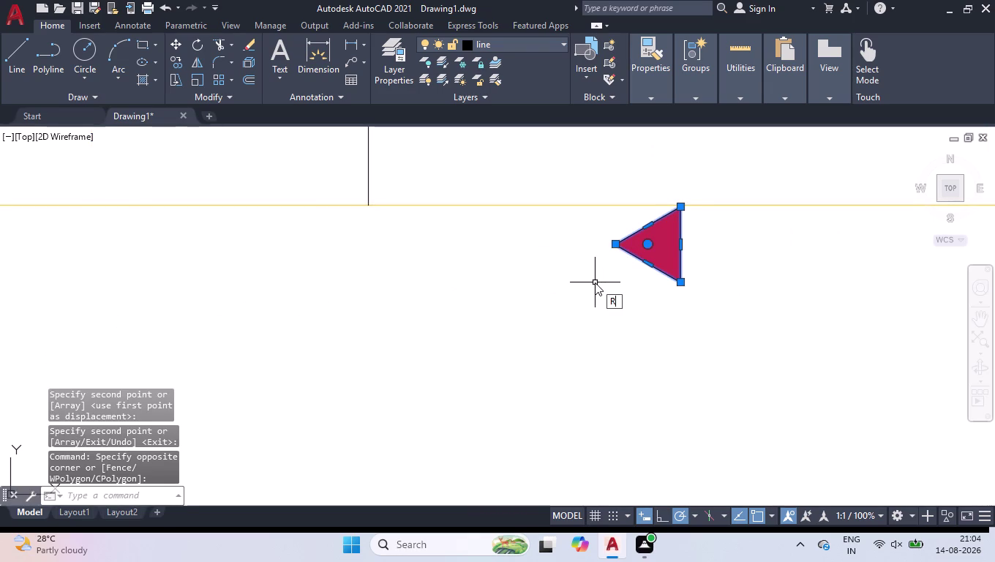
text(O)
key(Return)
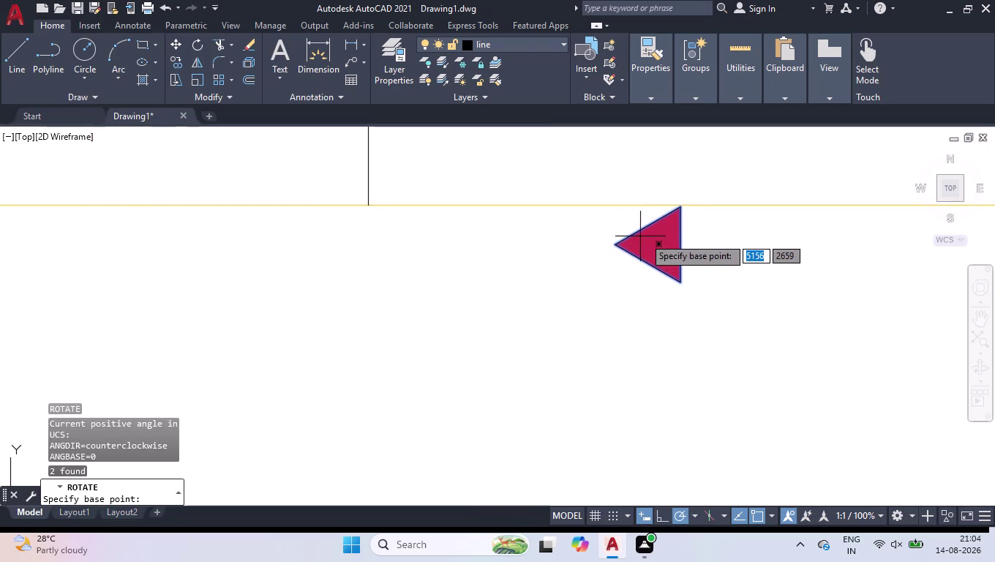
click(657, 241)
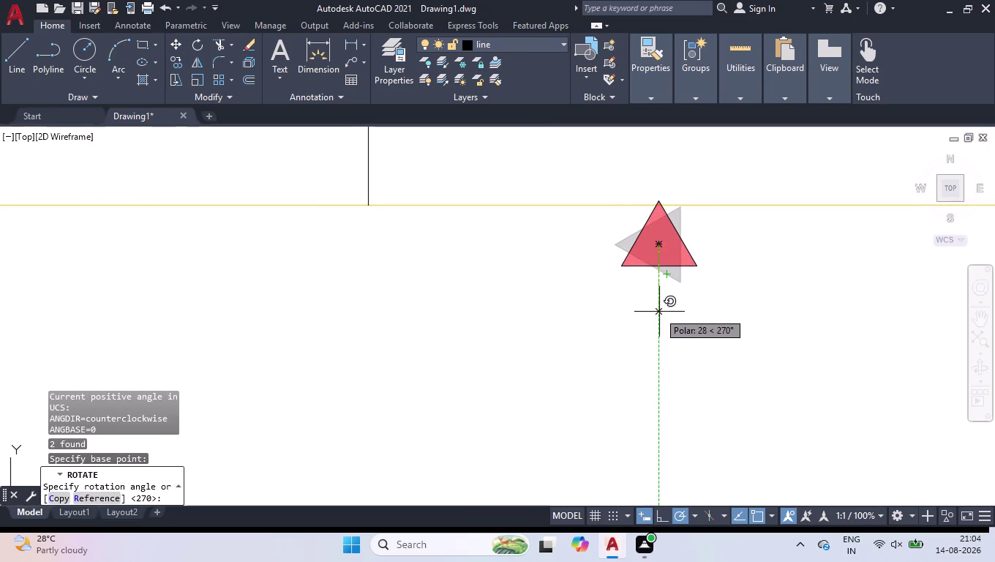
click(659, 320)
Grip-move the right VS label beneath the upward triangle.
scroll(down, 3)
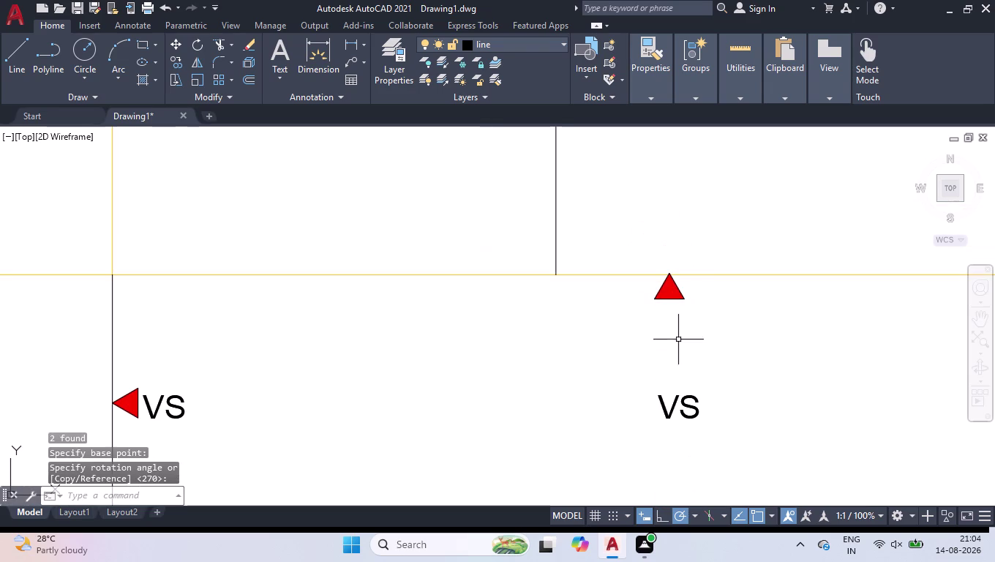
drag(717, 391, 718, 398)
click(666, 452)
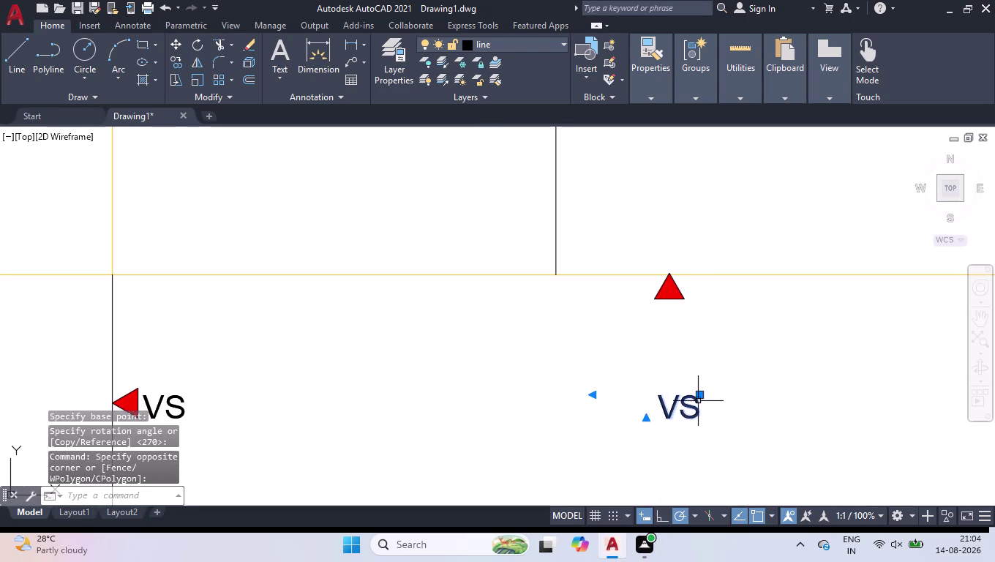
click(699, 399)
scroll(up, 3)
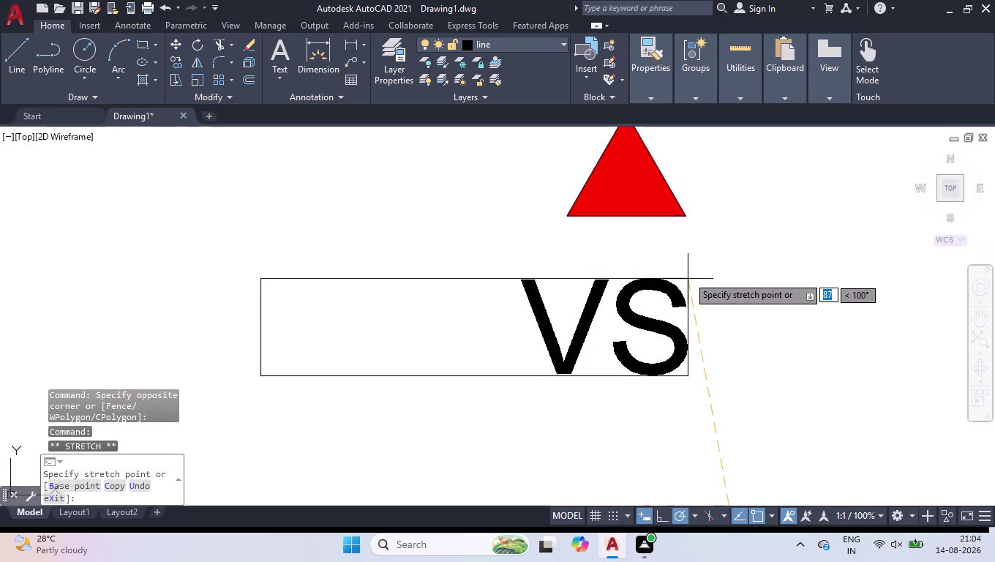
click(702, 248)
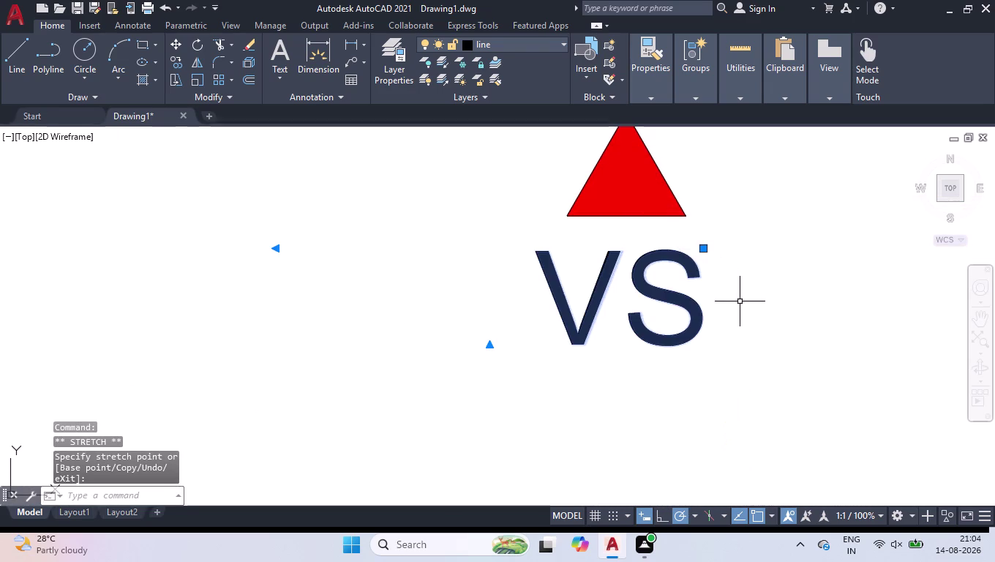
scroll(down, 3)
key(l)
key(Return)
key(Return)
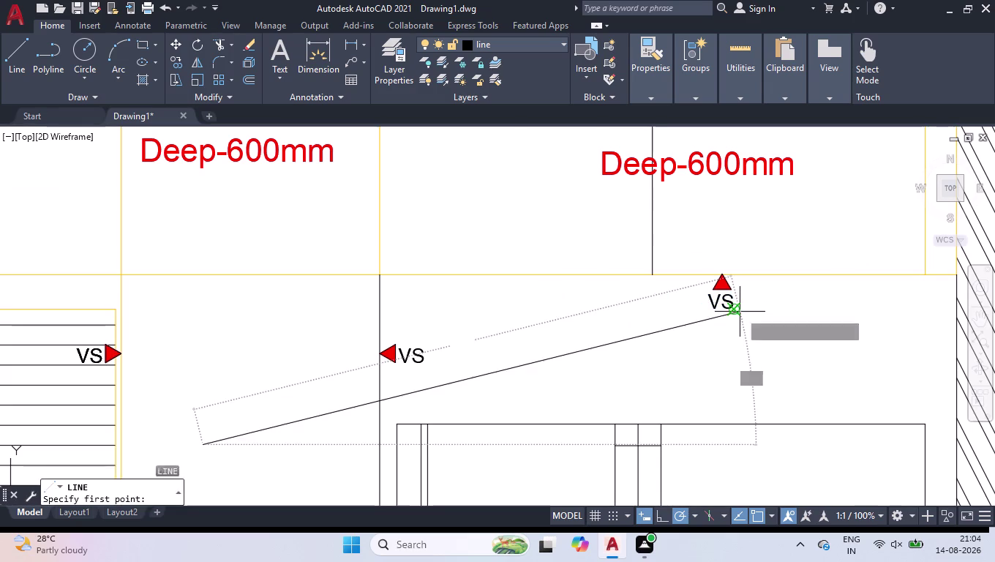
key(Return)
scroll(down, 3)
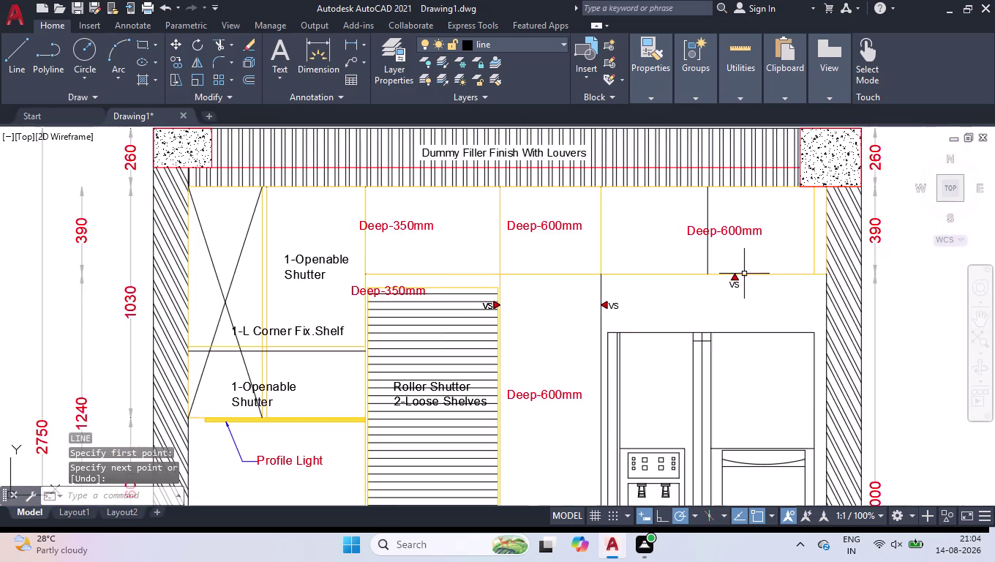
scroll(down, 3)
scroll(up, 3)
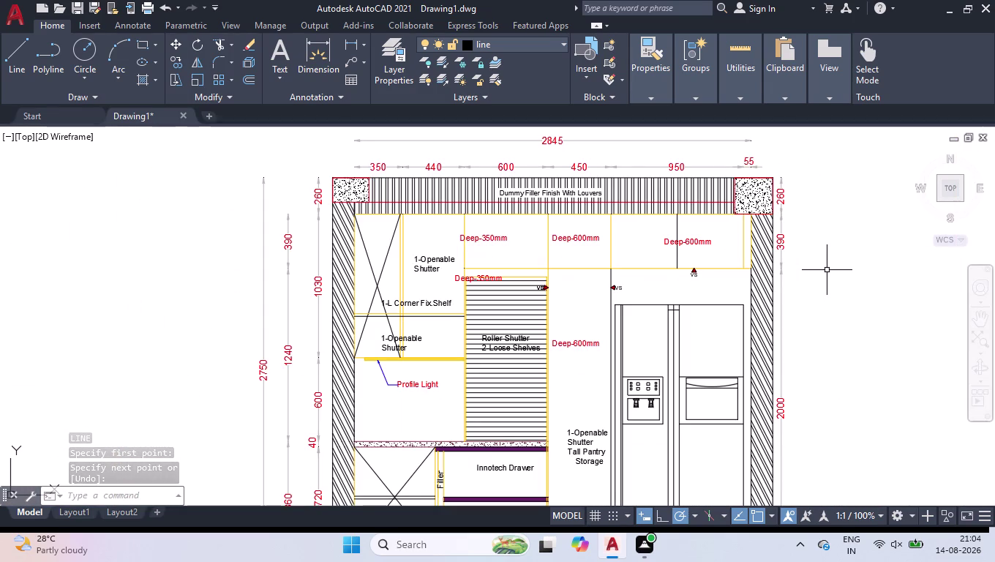
scroll(down, 3)
scroll(up, 3)
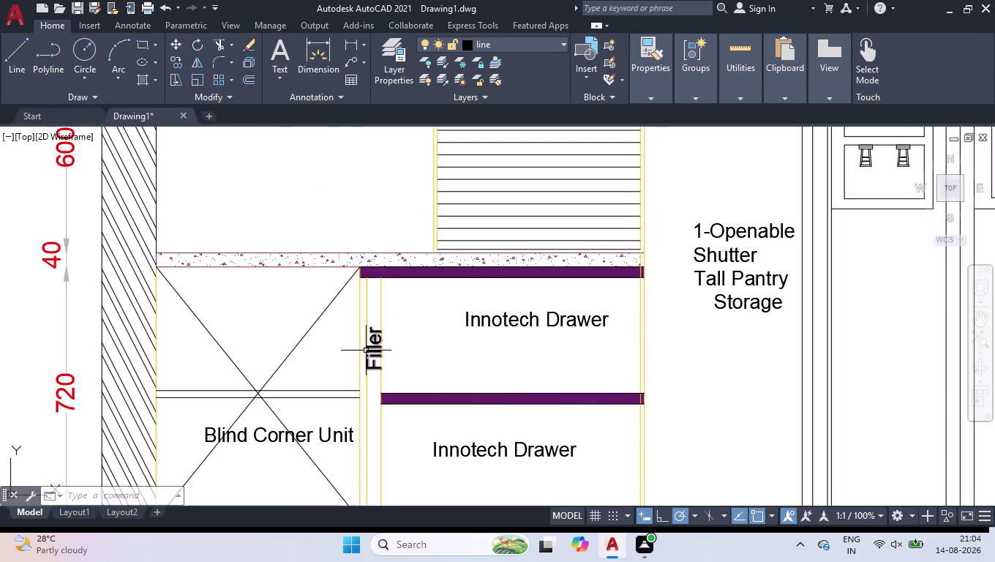
Copy the vertical Filler label into the strip beside the Deep-600mm compartment.
click(370, 349)
text(C)
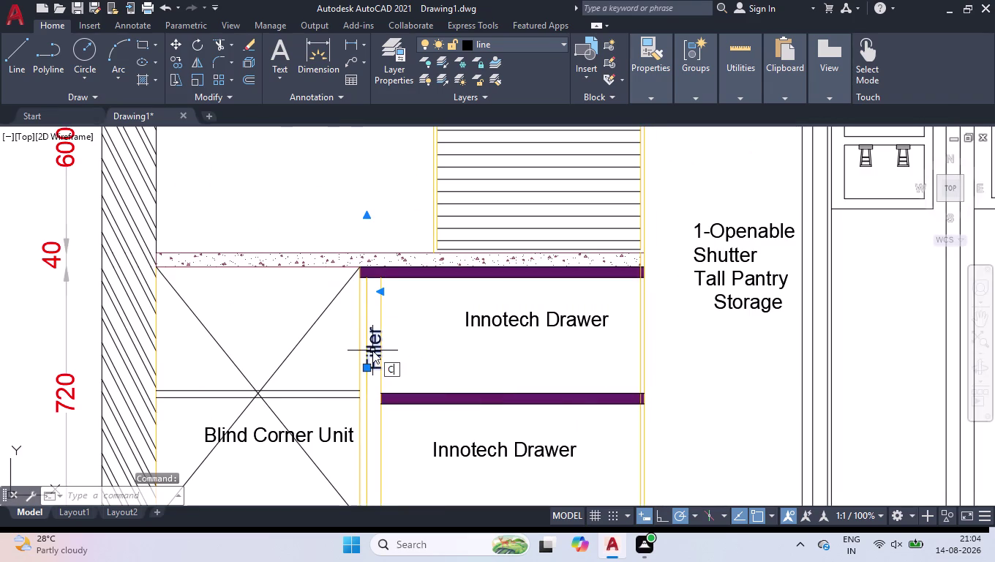
text(O)
key(Return)
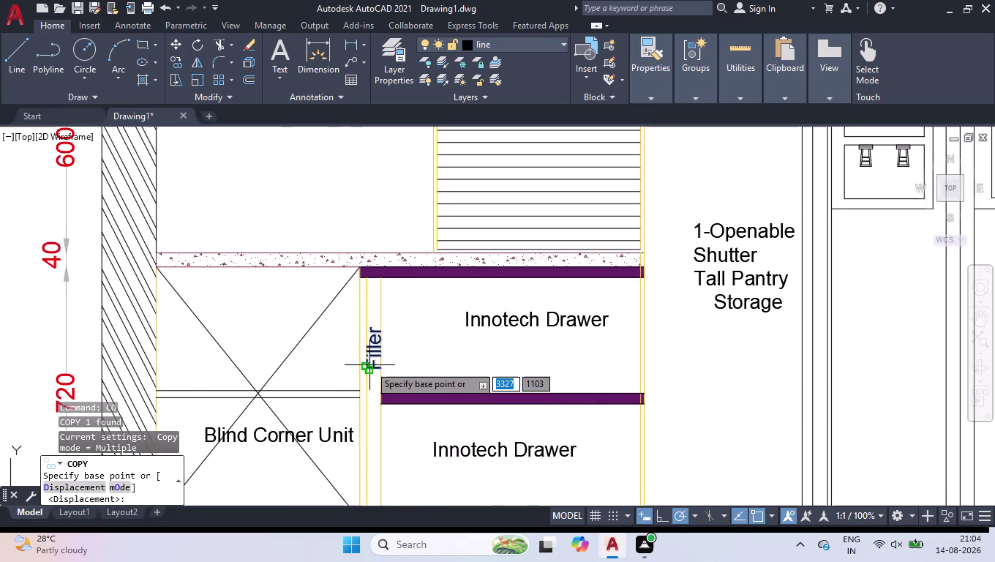
scroll(up, 3)
click(329, 390)
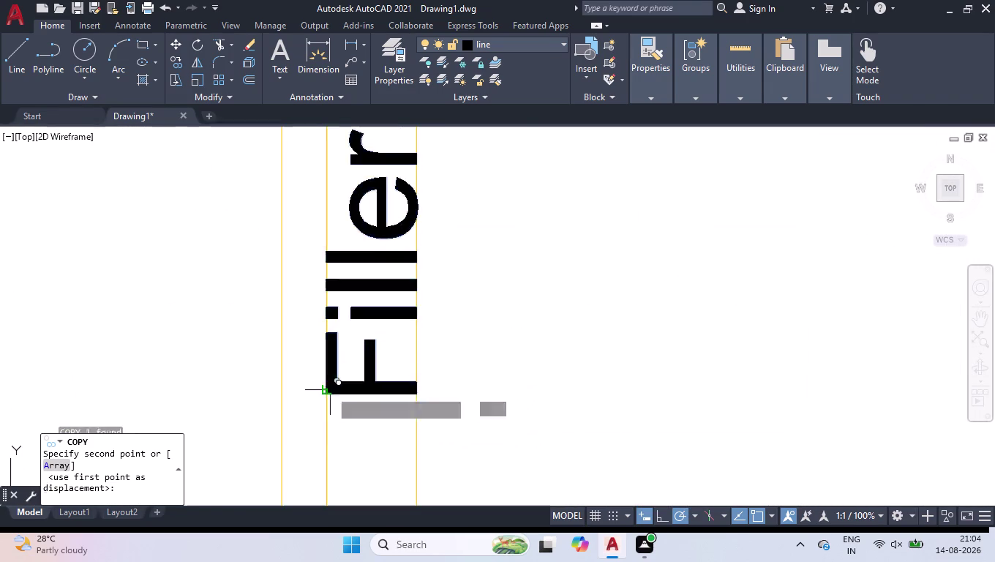
scroll(down, 3)
scroll(down, 3)
scroll(up, 3)
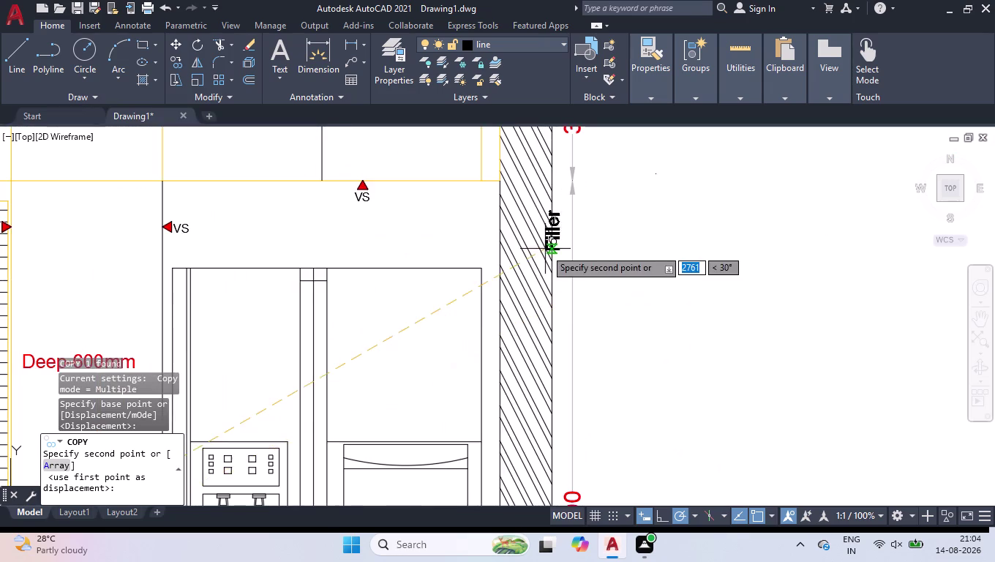
scroll(down, 3)
scroll(up, 3)
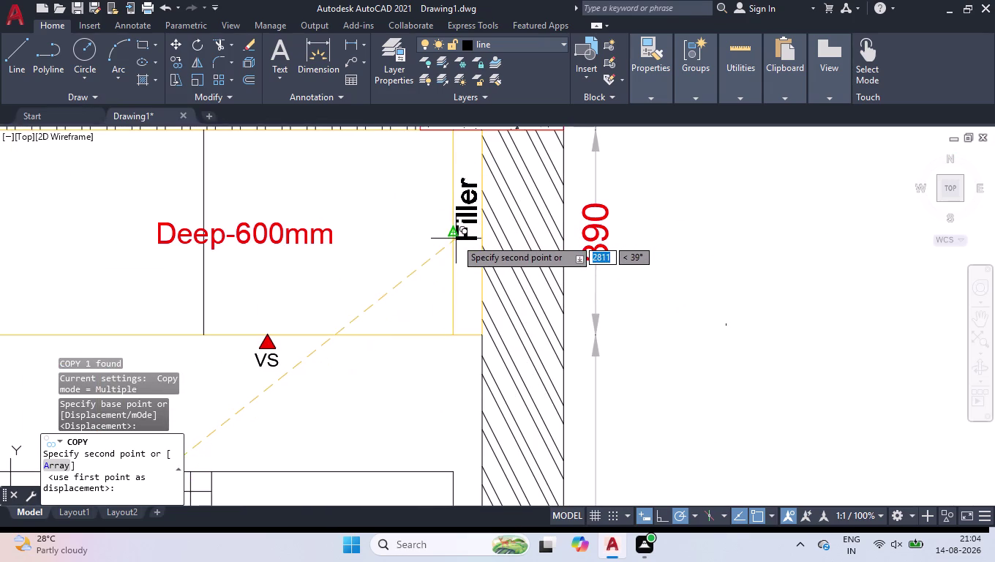
scroll(down, 3)
scroll(up, 3)
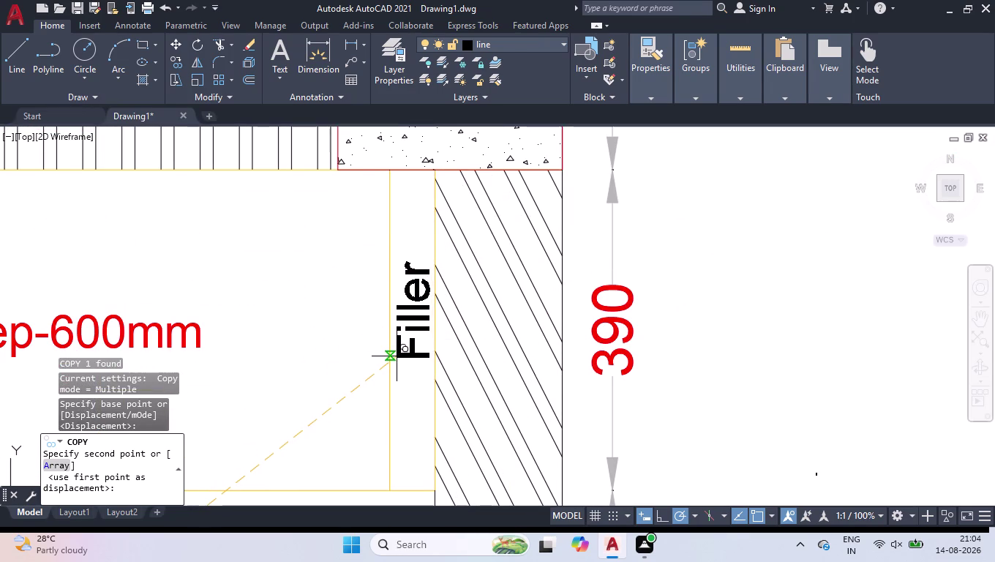
click(396, 357)
key(Return)
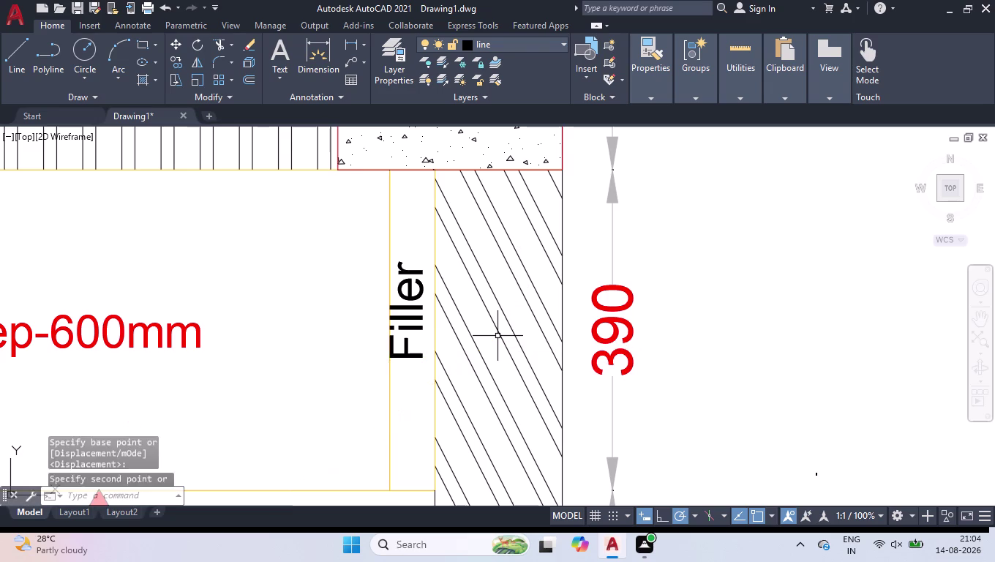